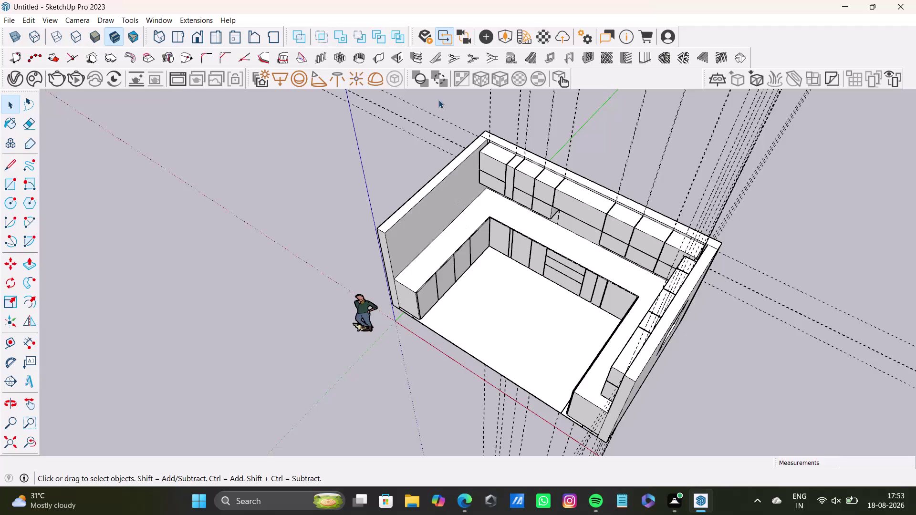
Add a guide 0.5 inch inside the wall panel's right edge.
scroll(up, 3)
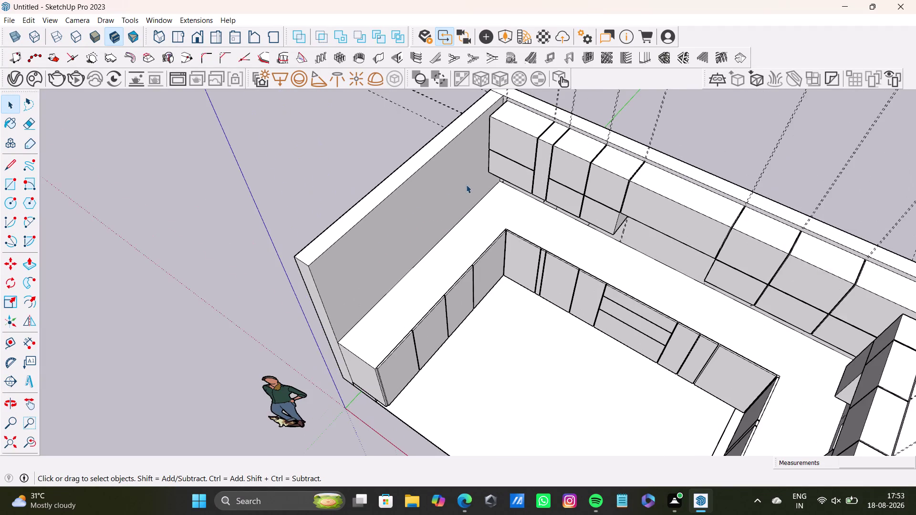
middle_drag(471, 187, 402, 121)
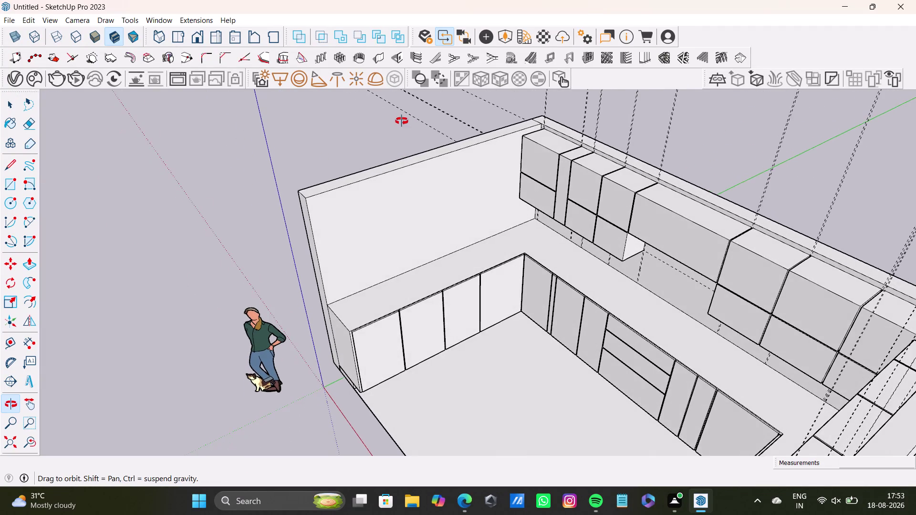
middle_drag(401, 121, 312, 118)
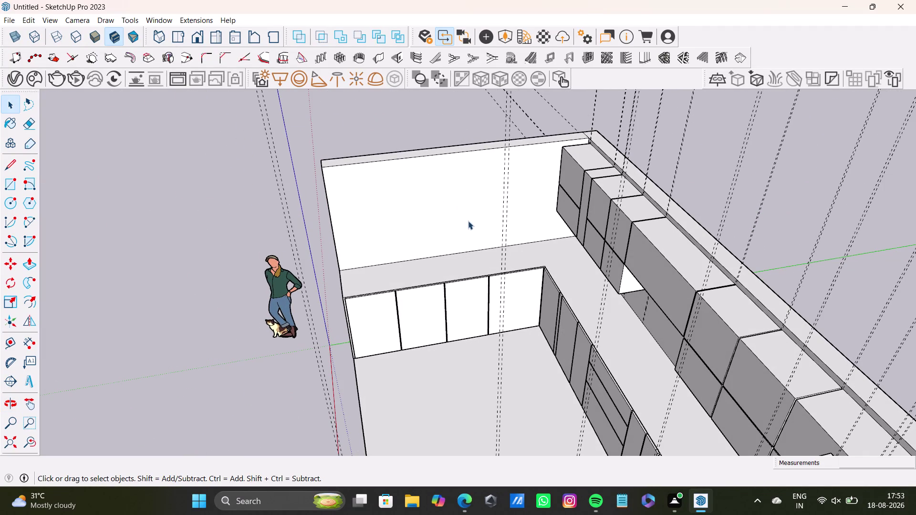
scroll(down, 3)
scroll(up, 3)
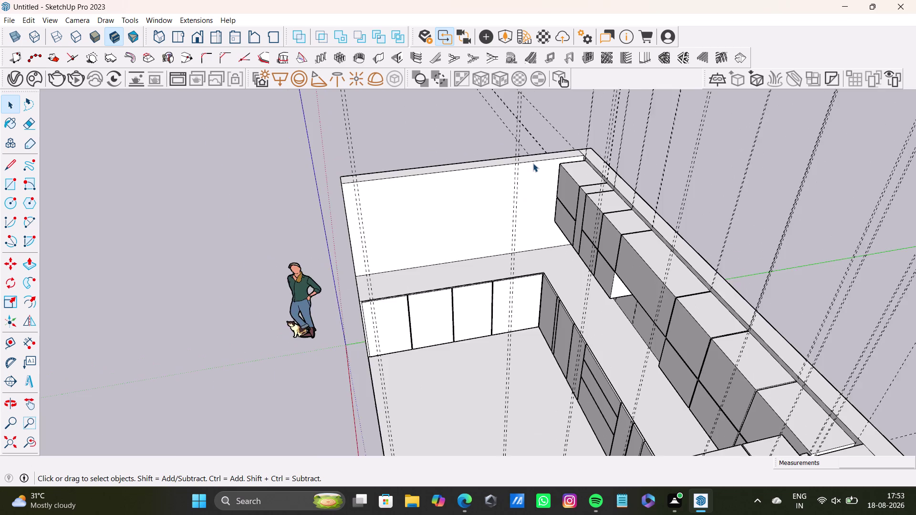
scroll(up, 3)
middle_drag(555, 175, 476, 174)
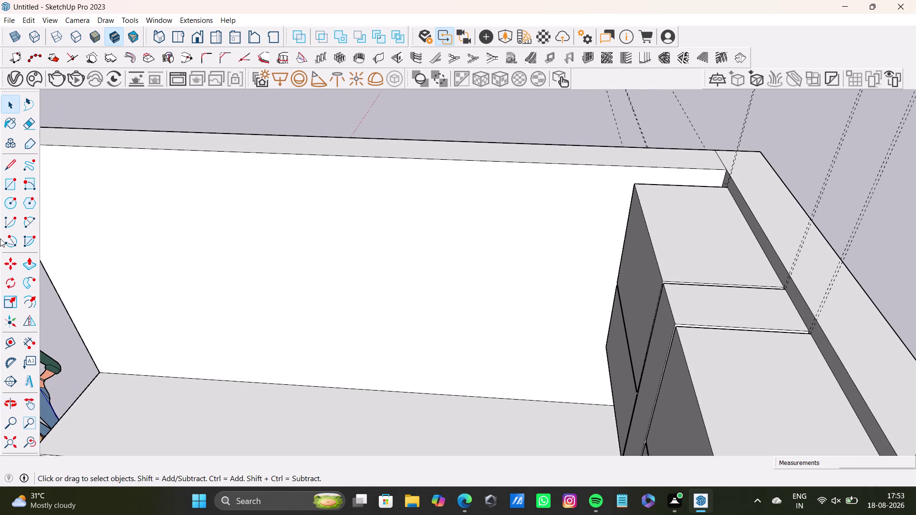
drag(12, 341, 19, 338)
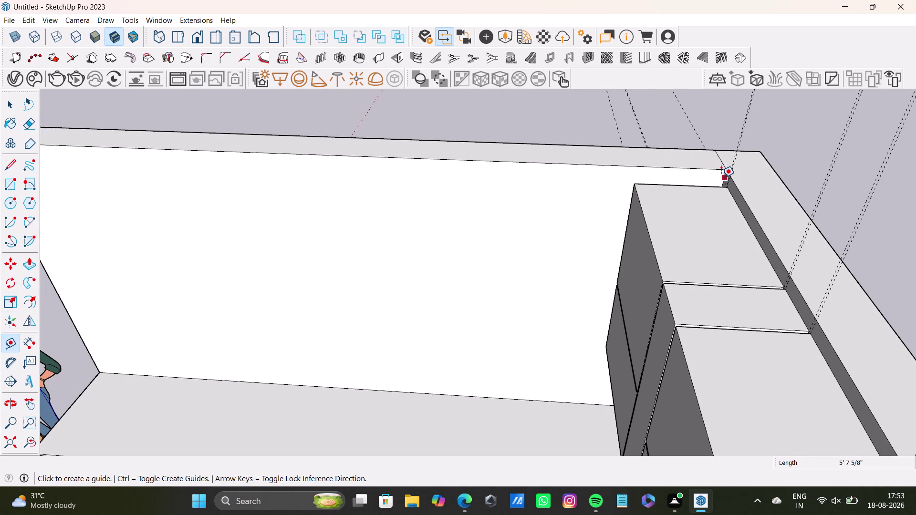
click(721, 178)
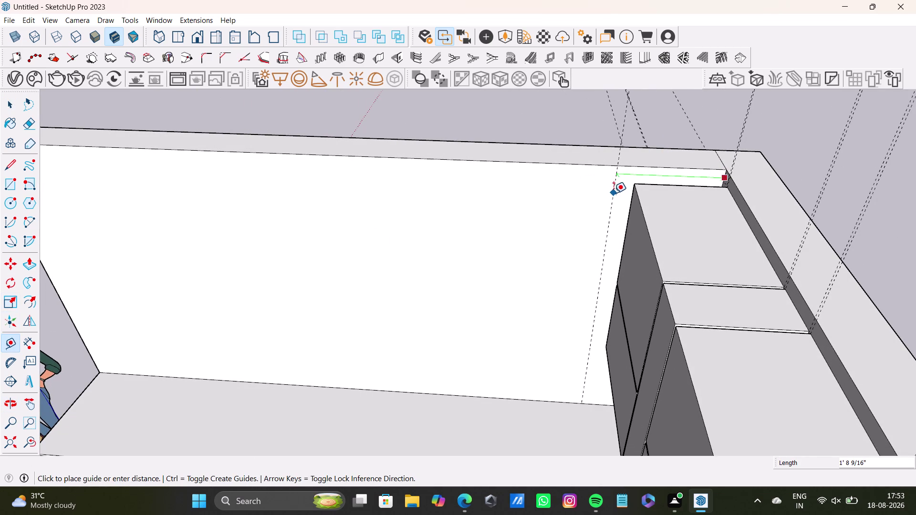
click(614, 194)
drag(613, 201, 608, 200)
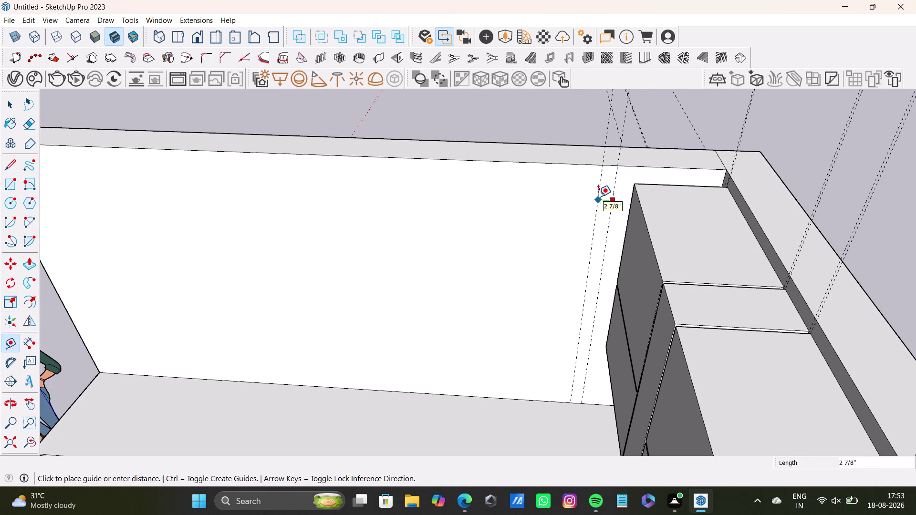
text(0.5)
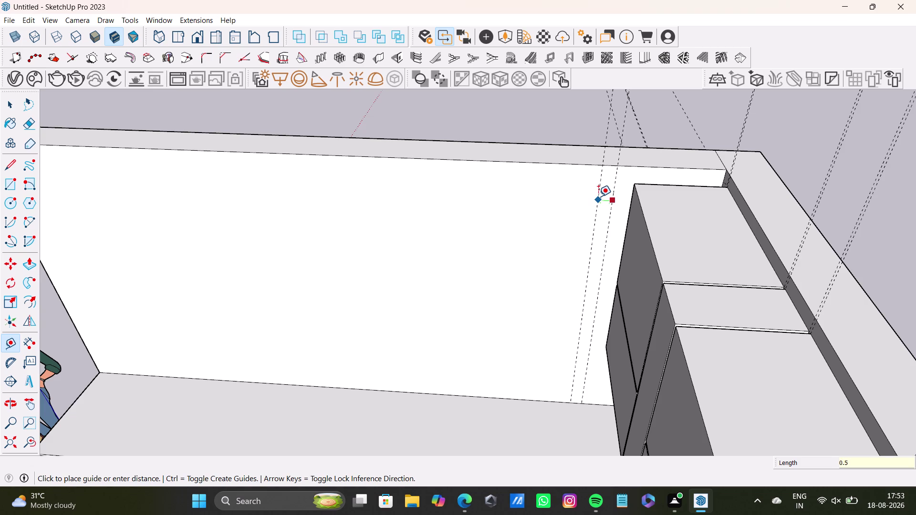
key(shift+quotedbl)
key(Return)
Add a guide 0.5 inch inside the wall panel's left edge.
scroll(up, 3)
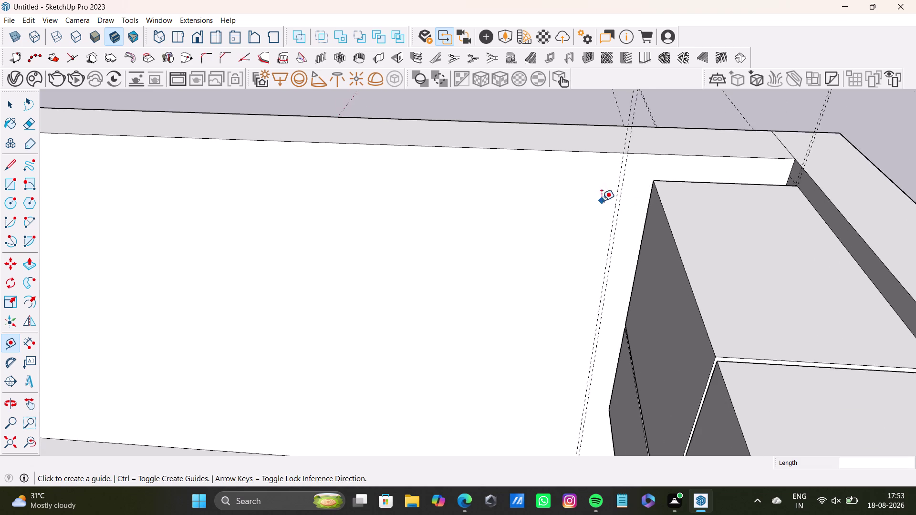
scroll(up, 3)
click(620, 192)
scroll(down, 3)
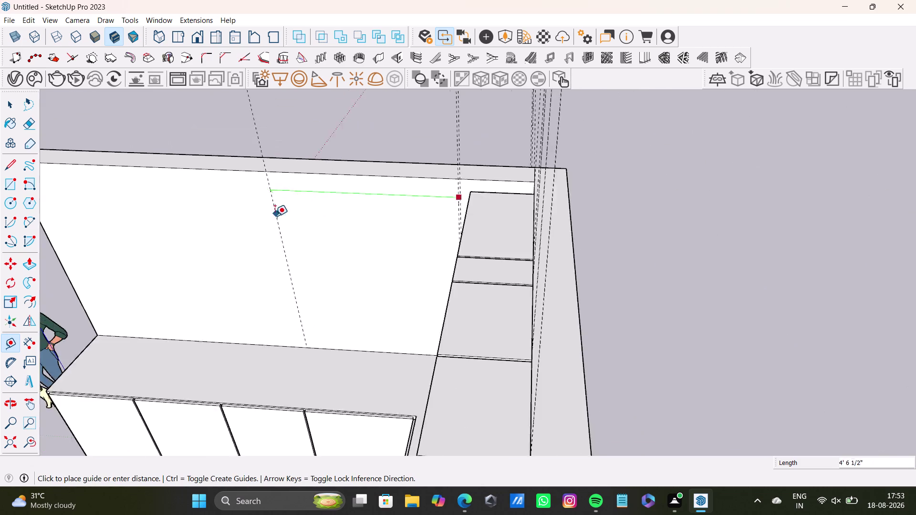
scroll(down, 3)
middle_drag(217, 220, 482, 218)
scroll(up, 3)
scroll(up, 3)
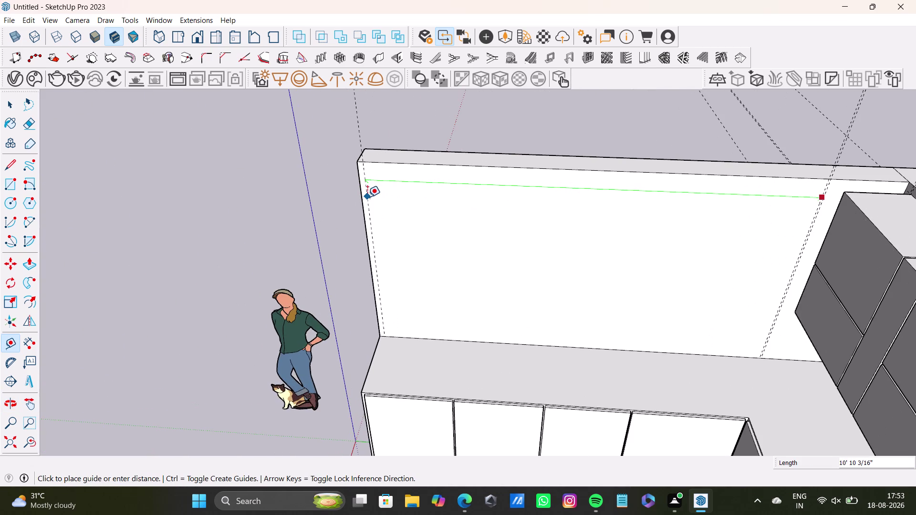
click(368, 198)
drag(367, 201, 375, 201)
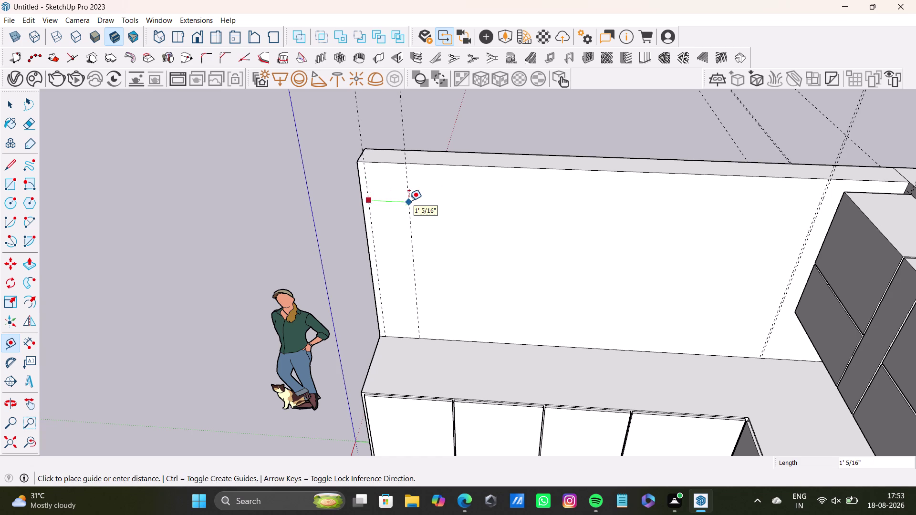
text(0.5)
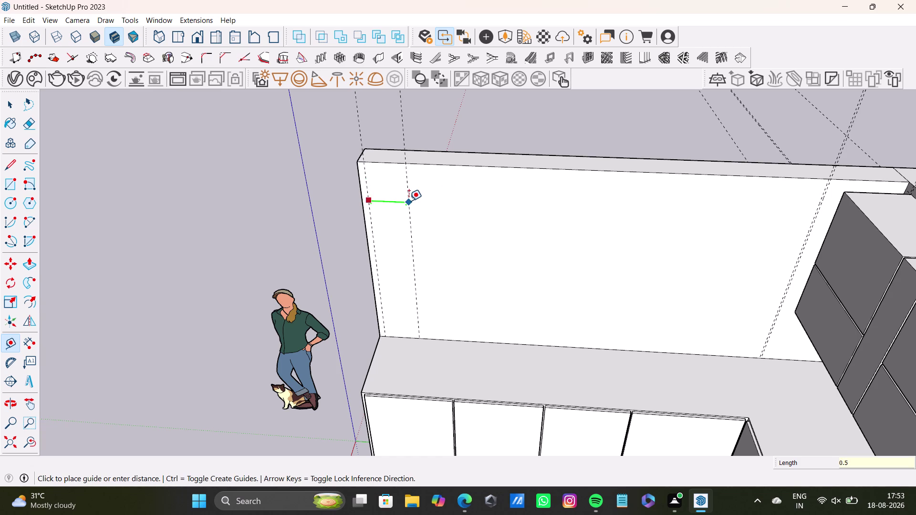
key(shift+quotedbl)
key(Return)
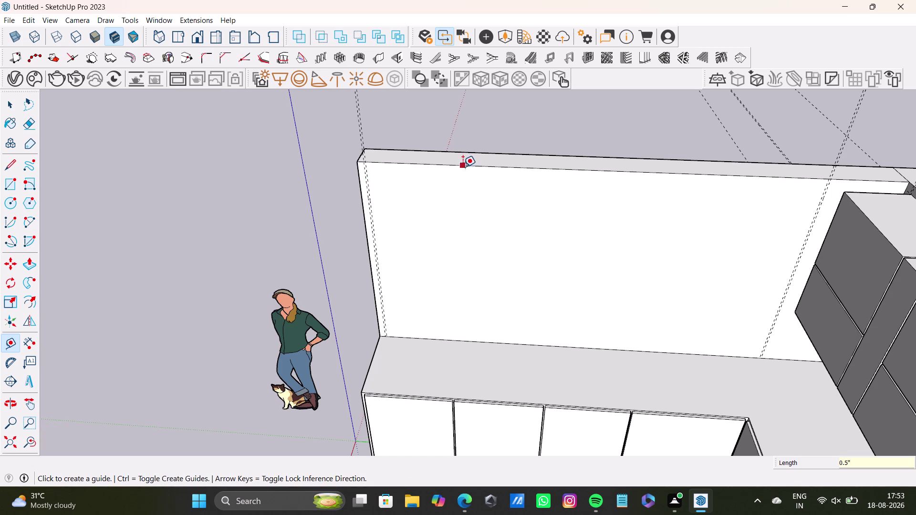
Place a horizontal guide just below the wall panel's top edge.
click(464, 166)
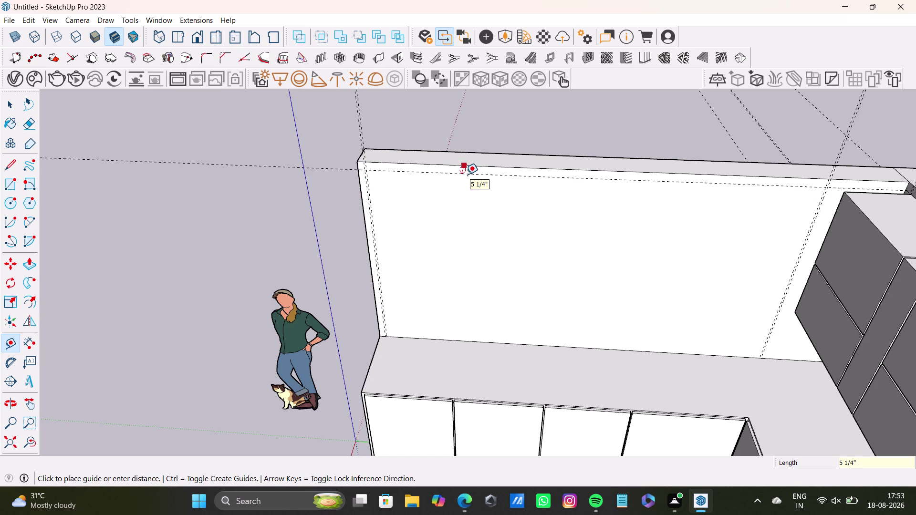
click(466, 174)
scroll(down, 3)
middle_drag(524, 231, 449, 200)
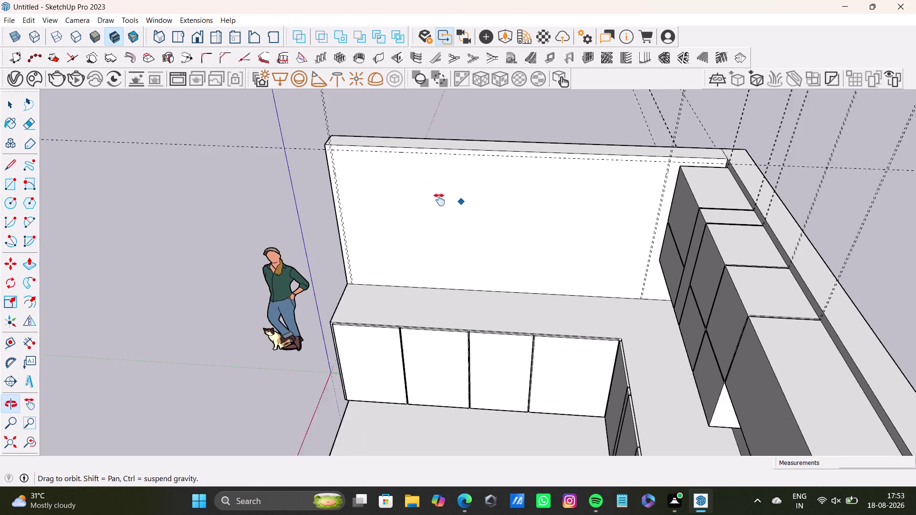
Orbit around the kitchen to inspect the counters and the left countertop corner.
middle_drag(450, 201, 436, 200)
middle_drag(475, 246, 638, 236)
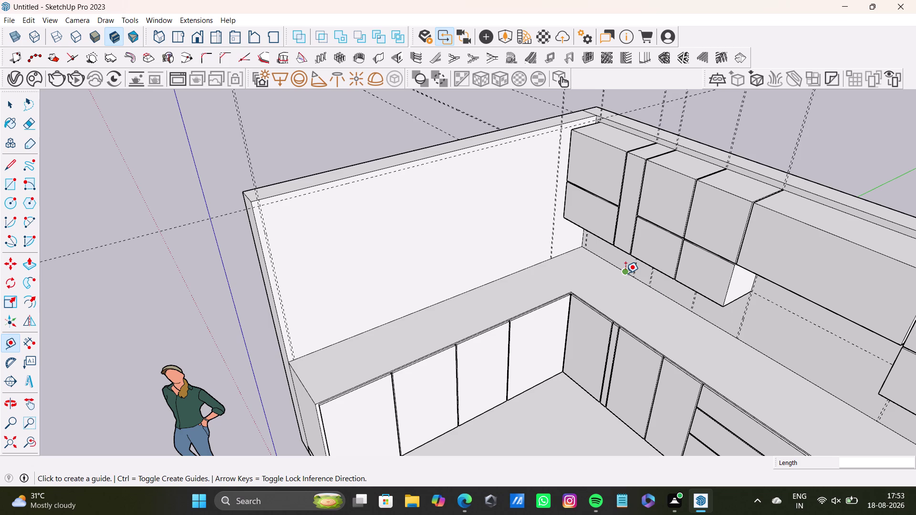
scroll(down, 3)
middle_drag(464, 272, 802, 267)
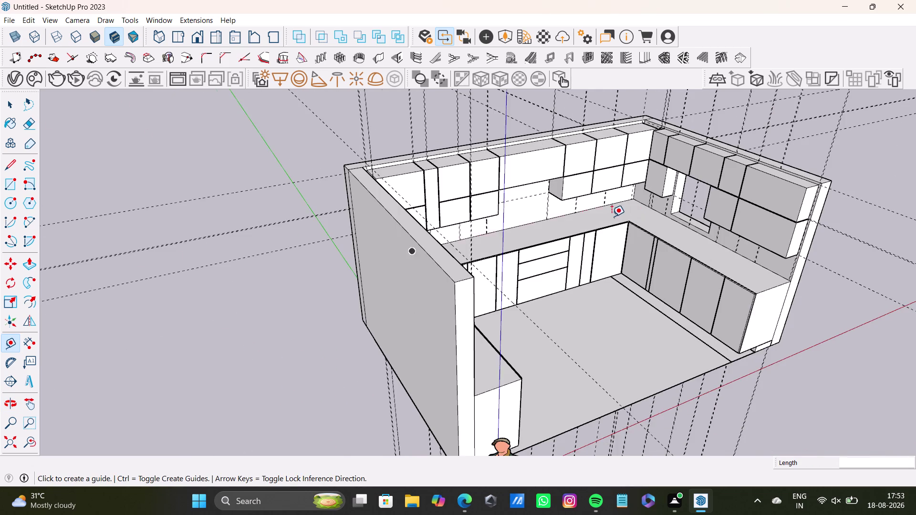
scroll(up, 3)
middle_drag(655, 204, 556, 97)
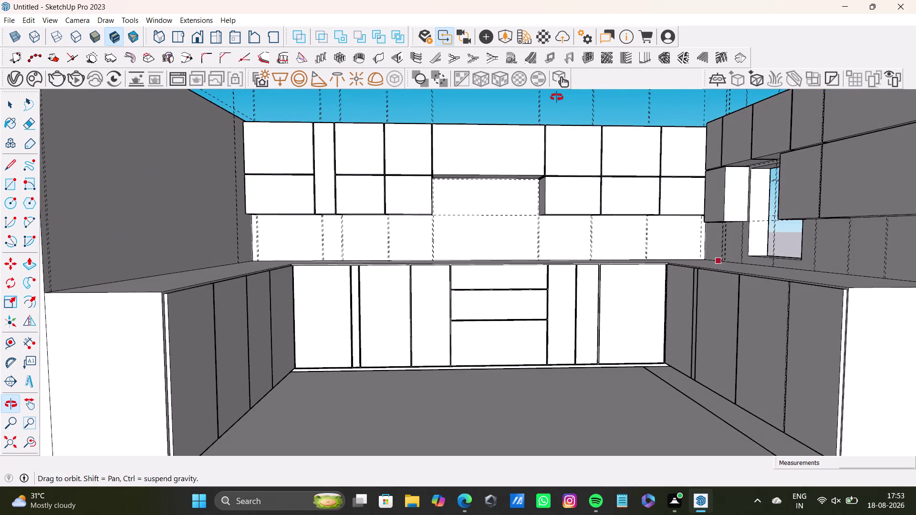
middle_drag(557, 97, 603, 163)
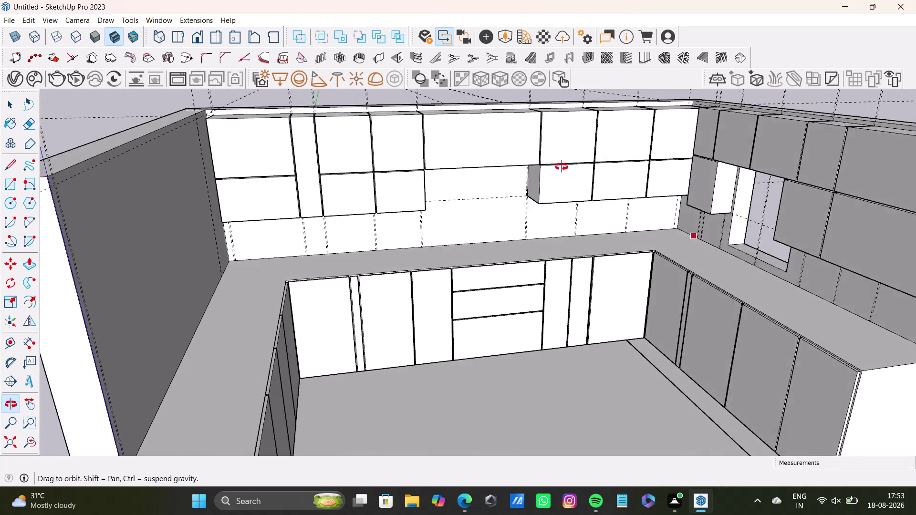
middle_drag(602, 164, 394, 196)
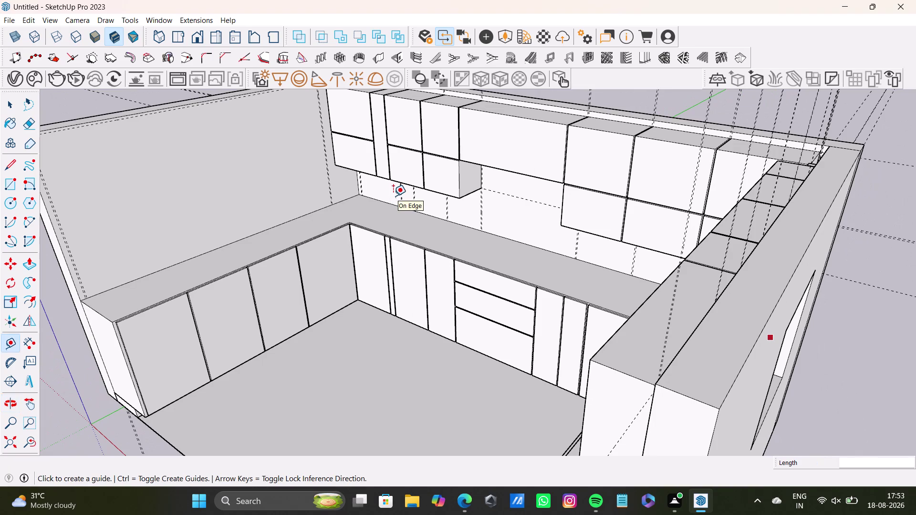
scroll(up, 3)
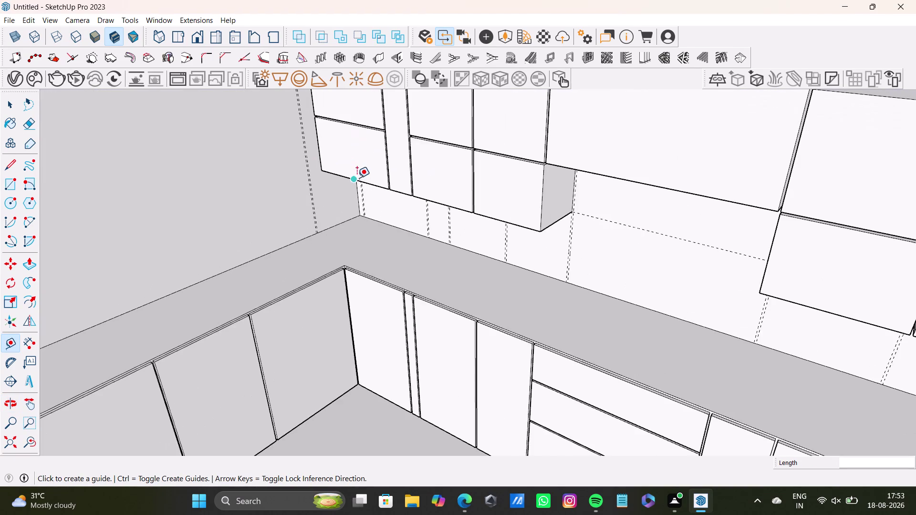
middle_drag(319, 171, 317, 69)
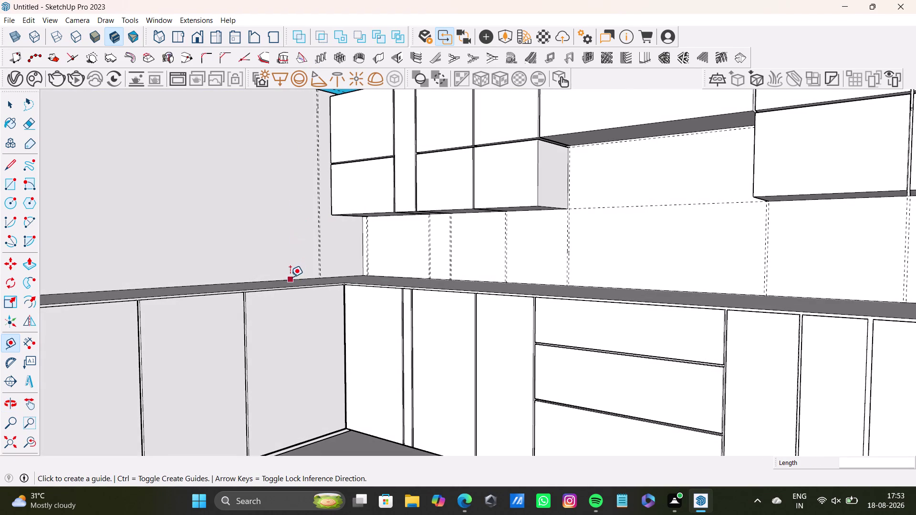
Drag a guide up from the countertop edge onto the left wall.
drag(289, 279, 288, 269)
drag(276, 211, 270, 217)
scroll(down, 3)
middle_drag(232, 218, 454, 278)
middle_drag(446, 295, 343, 339)
scroll(down, 3)
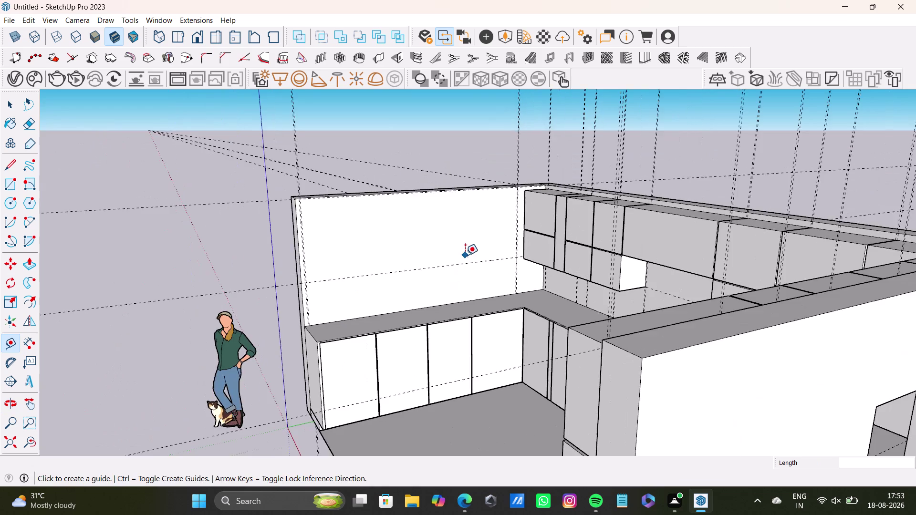
Place vertical guides across the wall panel, undoing the last one.
middle_drag(478, 258, 391, 304)
scroll(up, 3)
middle_drag(455, 219, 389, 266)
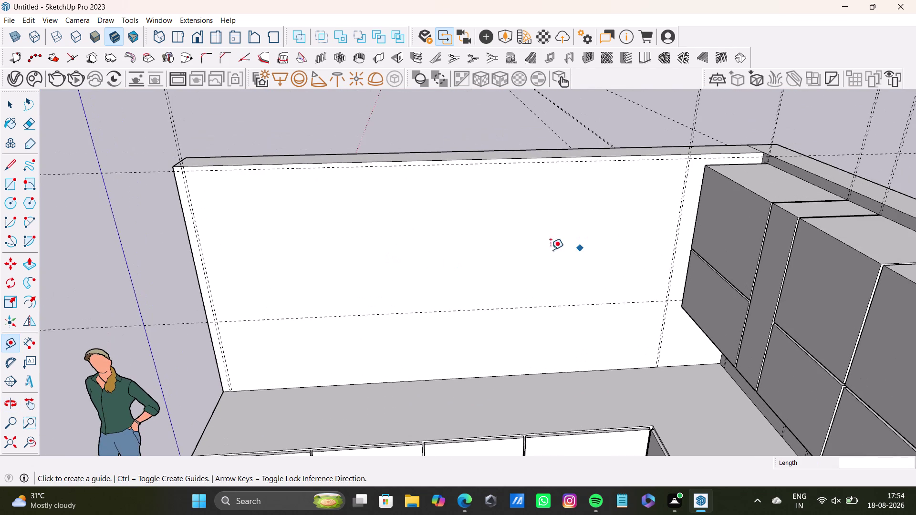
scroll(up, 3)
drag(675, 217, 666, 218)
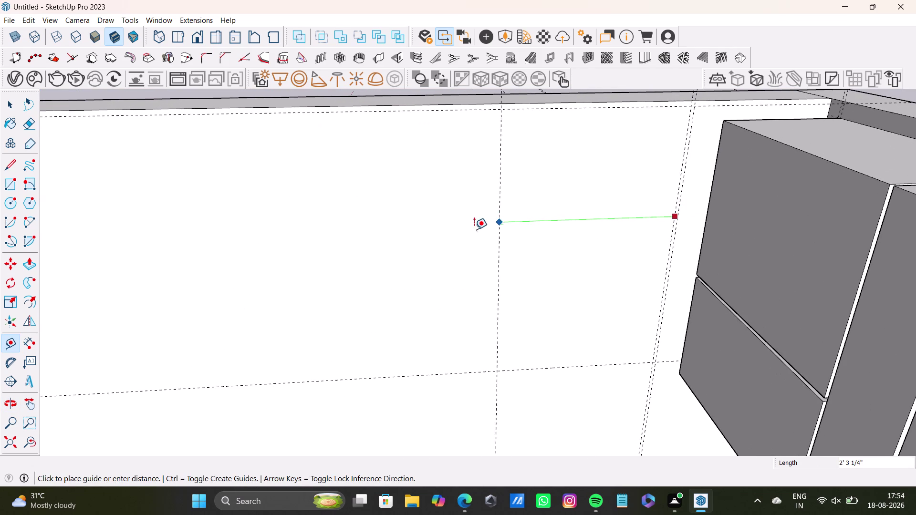
scroll(down, 3)
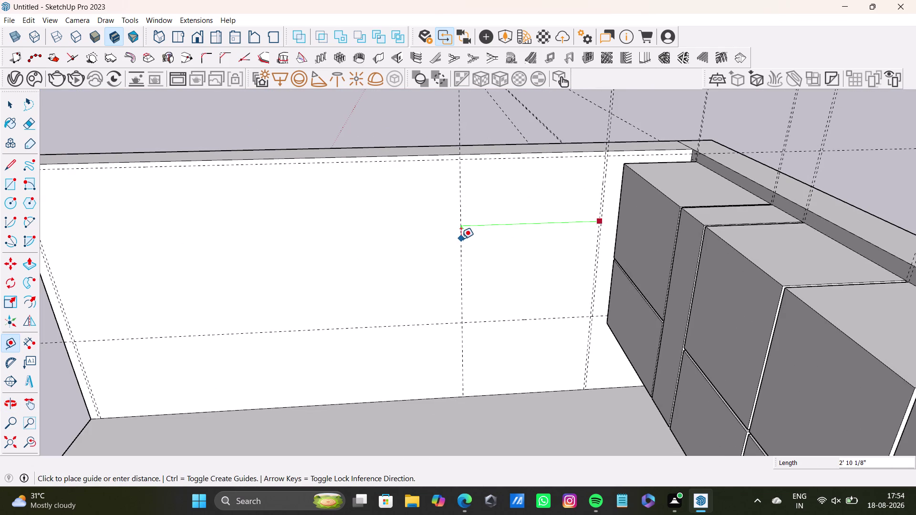
click(461, 239)
click(461, 245)
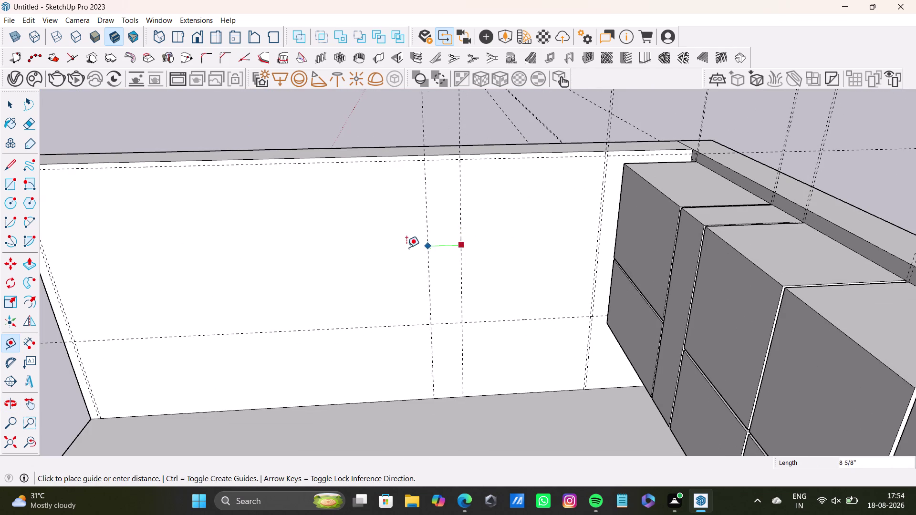
click(385, 248)
scroll(down, 3)
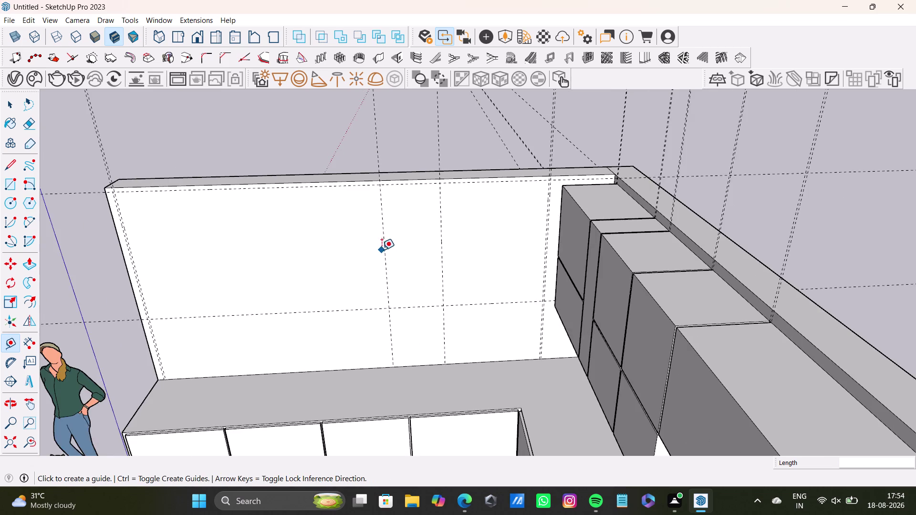
middle_drag(383, 249, 440, 218)
key(ctrl+z)
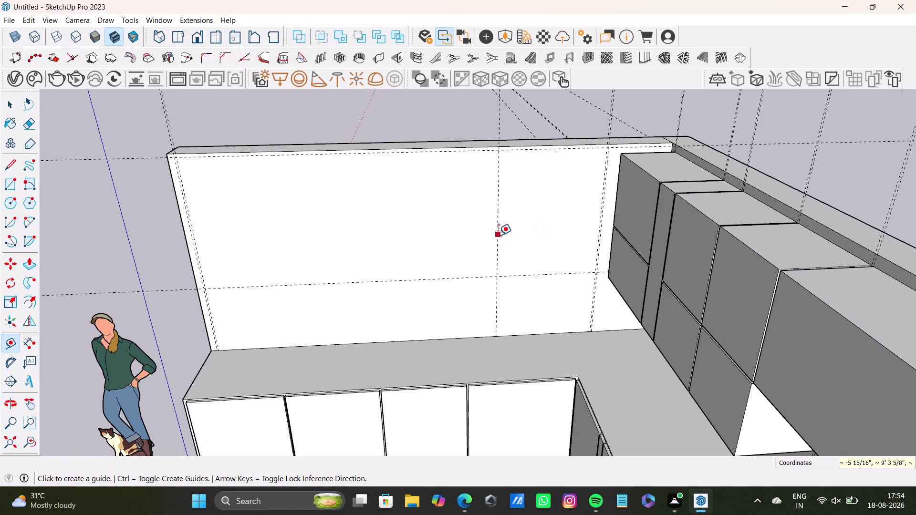
Offset a reveal guide 0.5 inch from the first vertical guide.
click(495, 236)
text(0.)
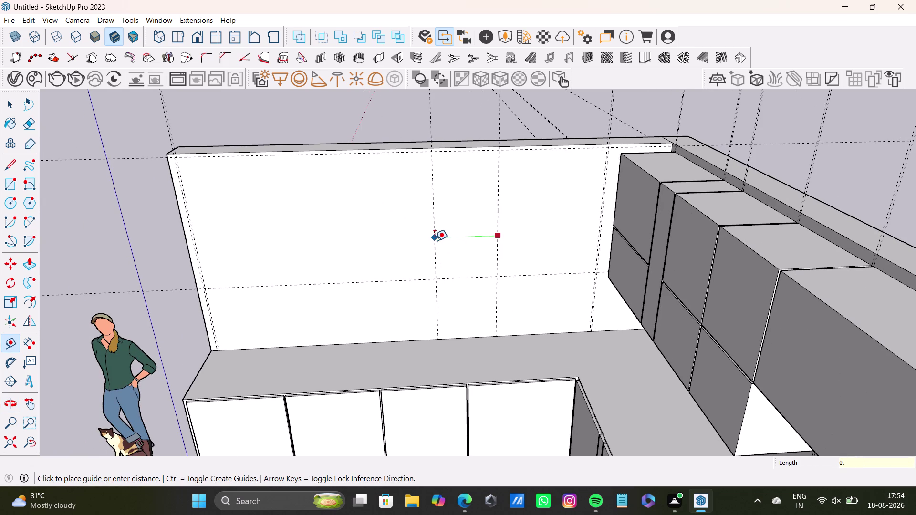
text(5)
key(shift+quotedbl)
key(Return)
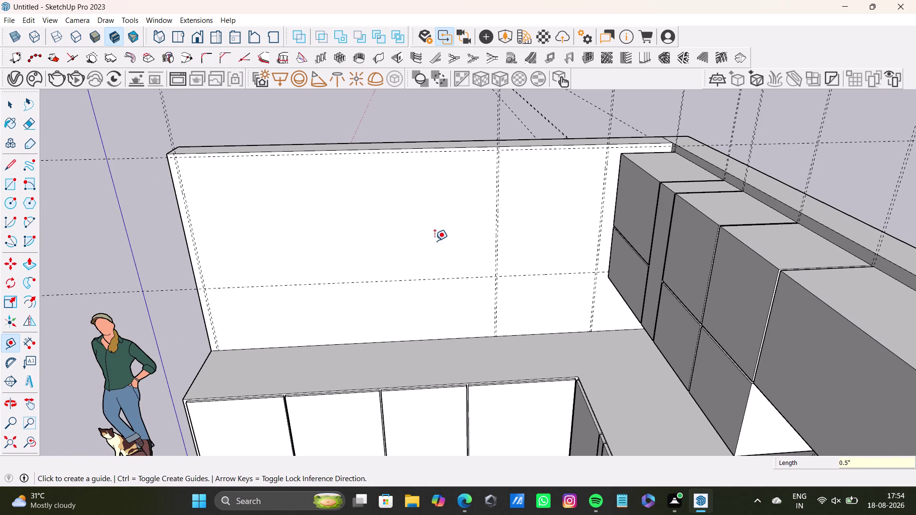
scroll(up, 3)
scroll(up, 3)
click(520, 213)
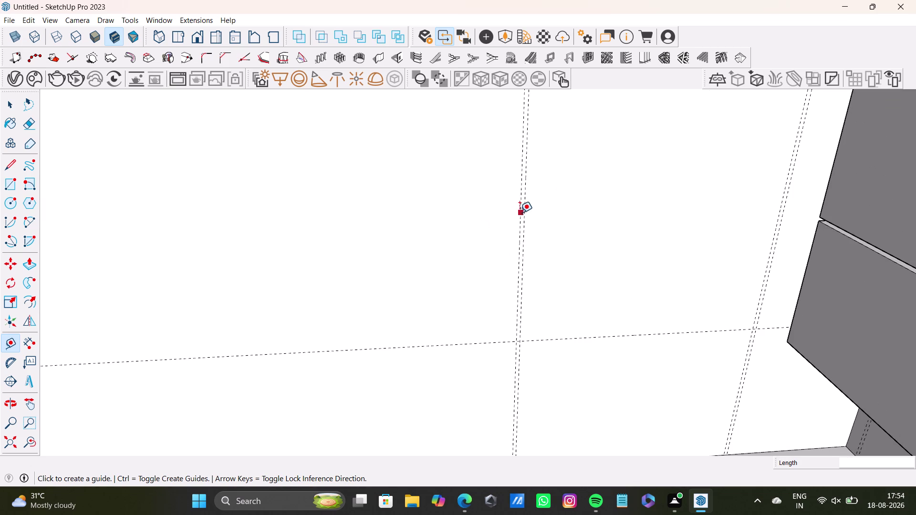
scroll(down, 3)
middle_drag(250, 206, 402, 227)
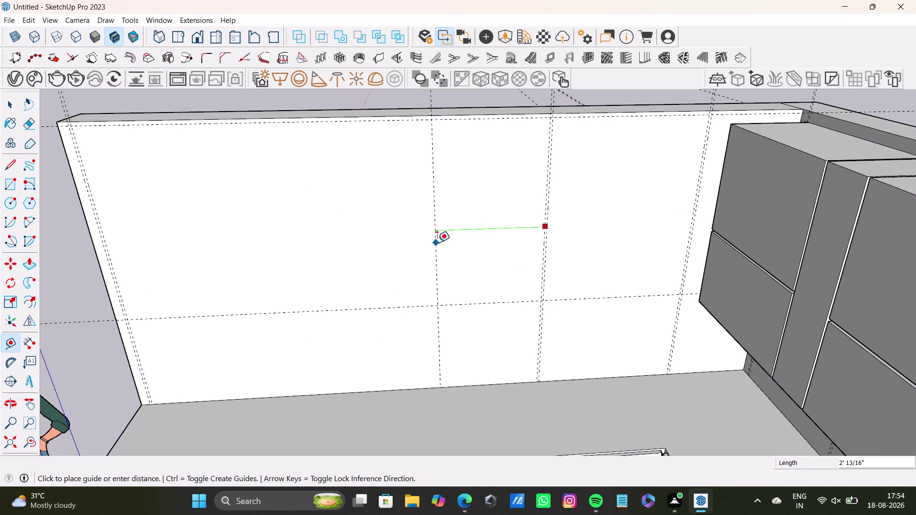
Add a second 0.5-inch offset guide beside another vertical guide.
click(436, 240)
drag(434, 245, 428, 245)
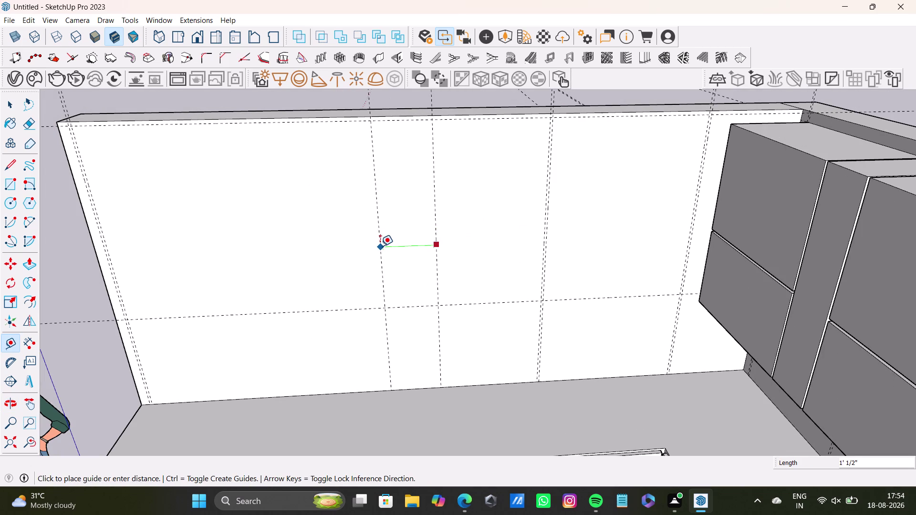
text(0.5)
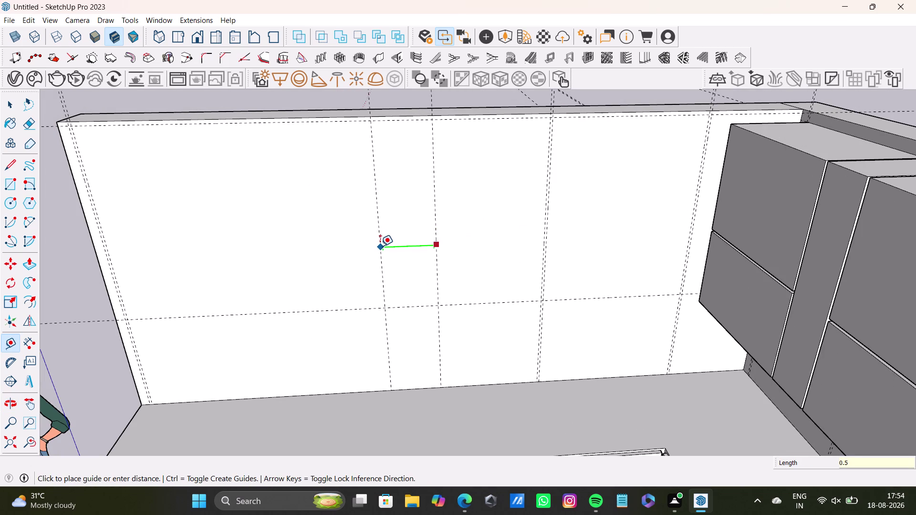
key(shift+quotedbl)
key(Return)
scroll(down, 3)
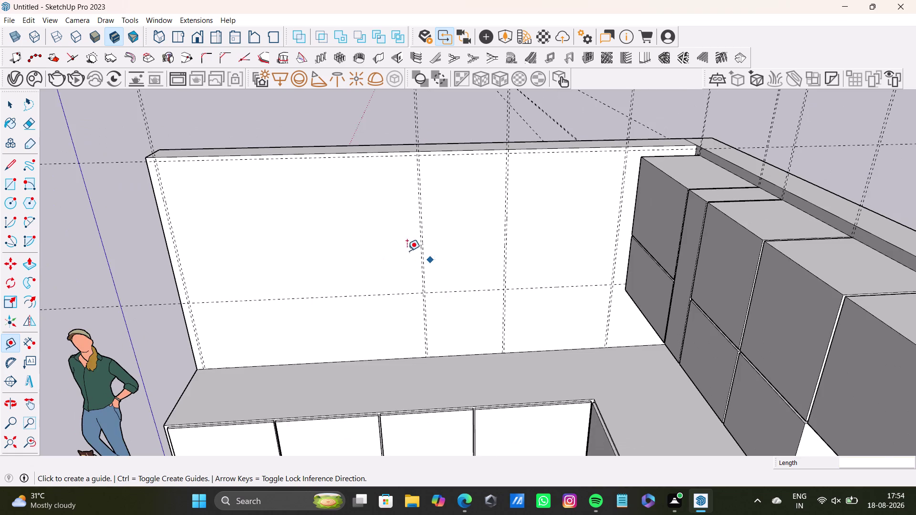
scroll(up, 3)
click(411, 249)
scroll(down, 3)
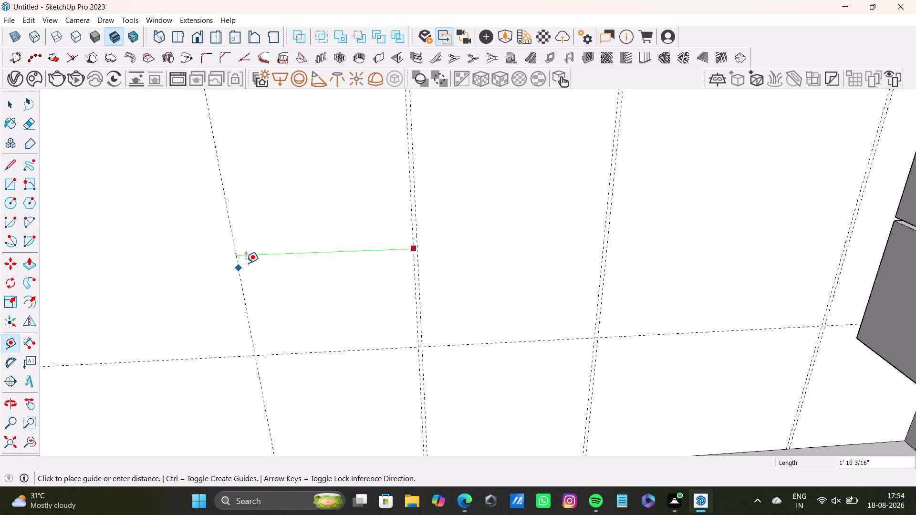
scroll(down, 3)
scroll(down, 3)
Add a third 0.5-inch offset guide beside the next vertical guide.
middle_drag(243, 263, 422, 262)
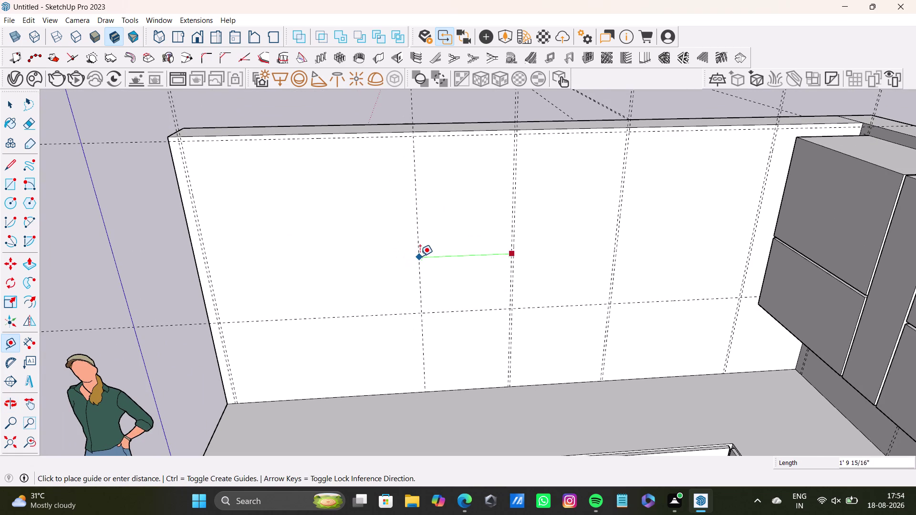
click(412, 259)
click(413, 265)
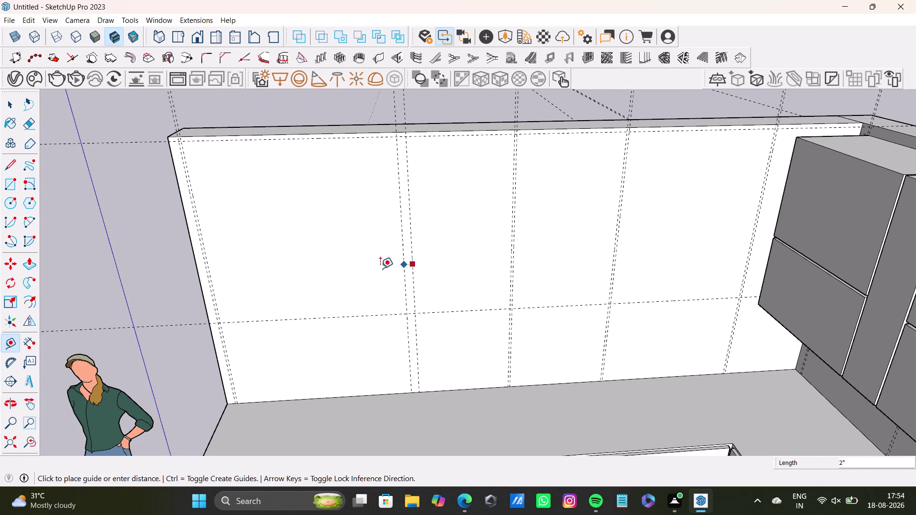
text(0.5)
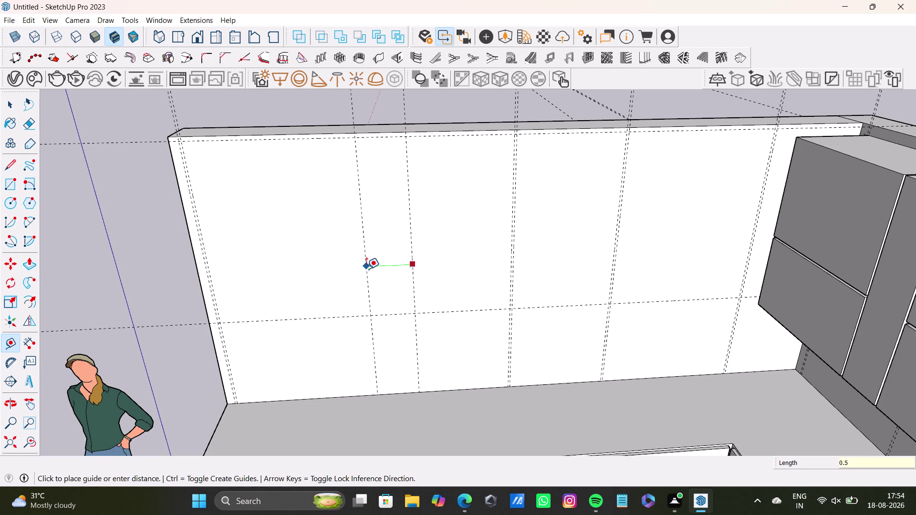
key(shift+quotedbl)
key(Return)
scroll(up, 3)
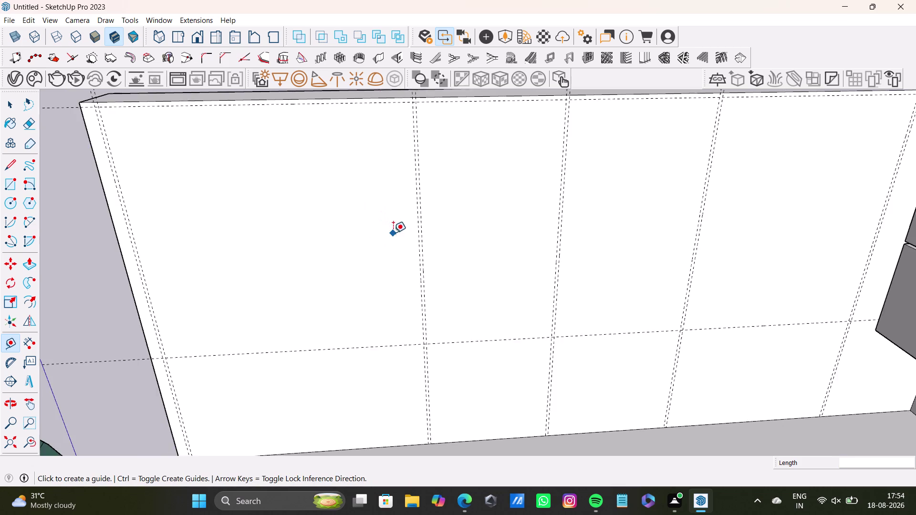
scroll(up, 3)
click(426, 227)
scroll(down, 3)
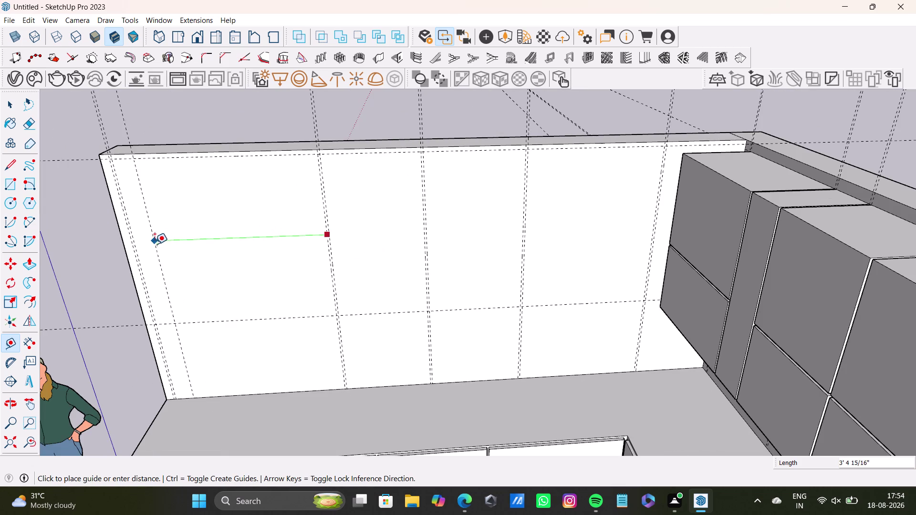
scroll(up, 3)
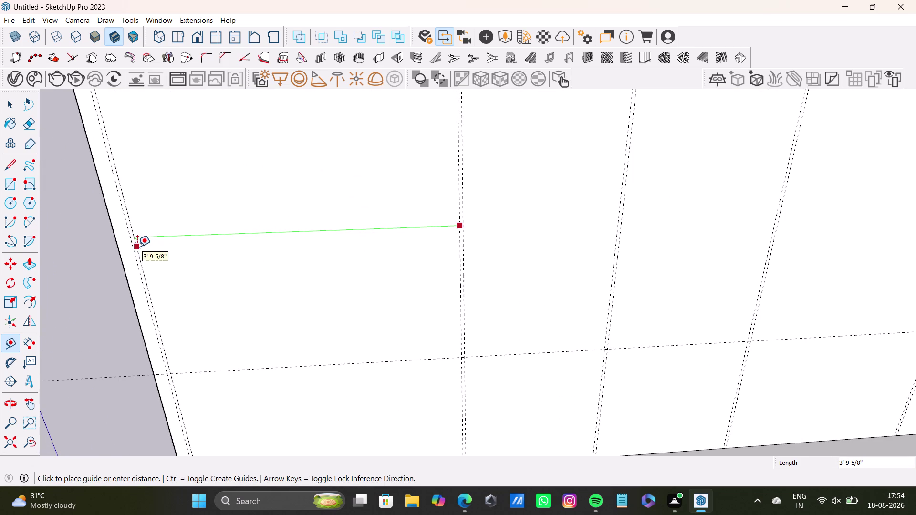
Add one more 0.5-inch offset guide beside a vertical guide, then exit the tool.
click(137, 247)
scroll(down, 3)
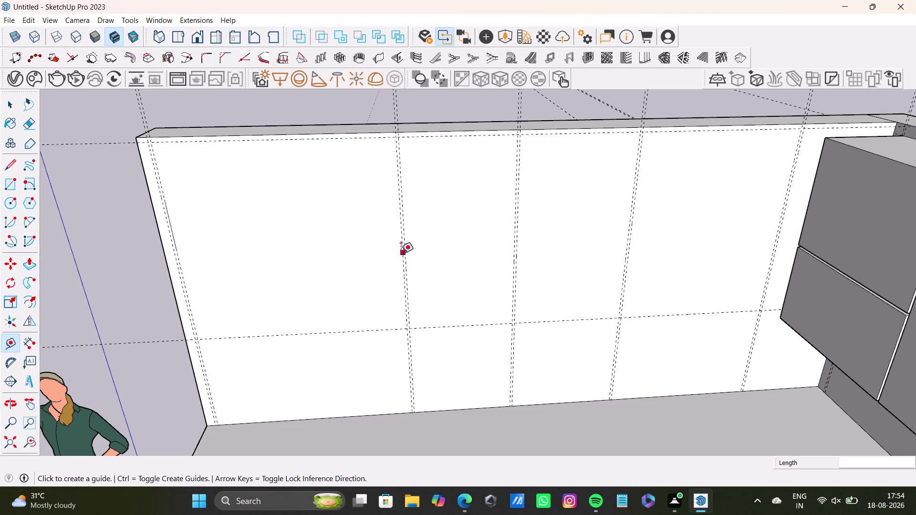
click(401, 254)
click(287, 252)
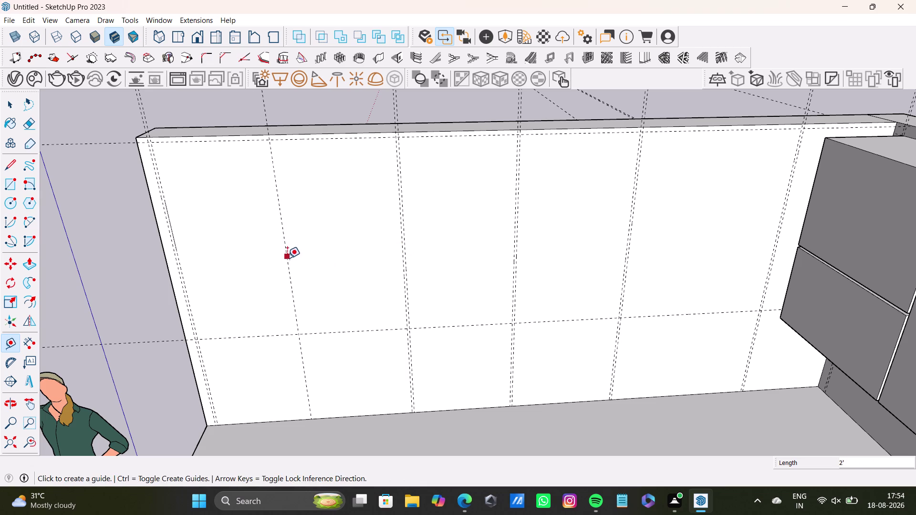
drag(287, 259, 292, 259)
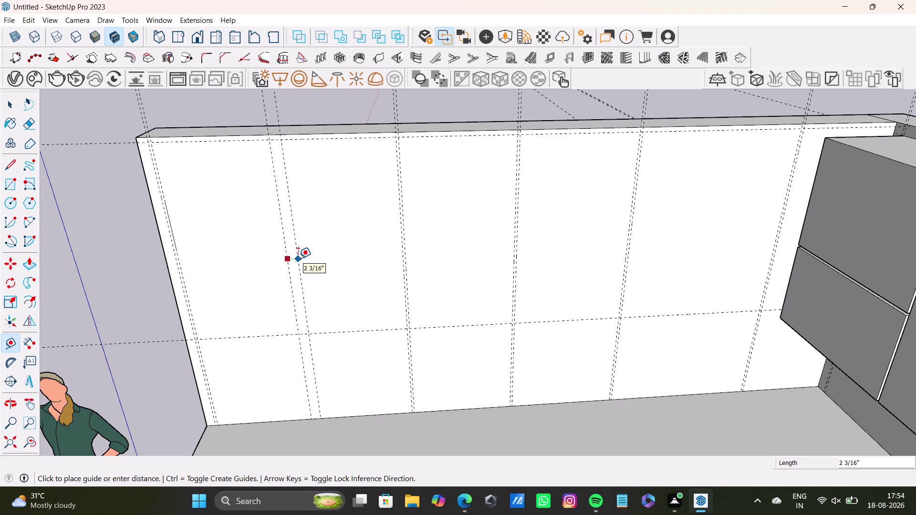
text(0.5)
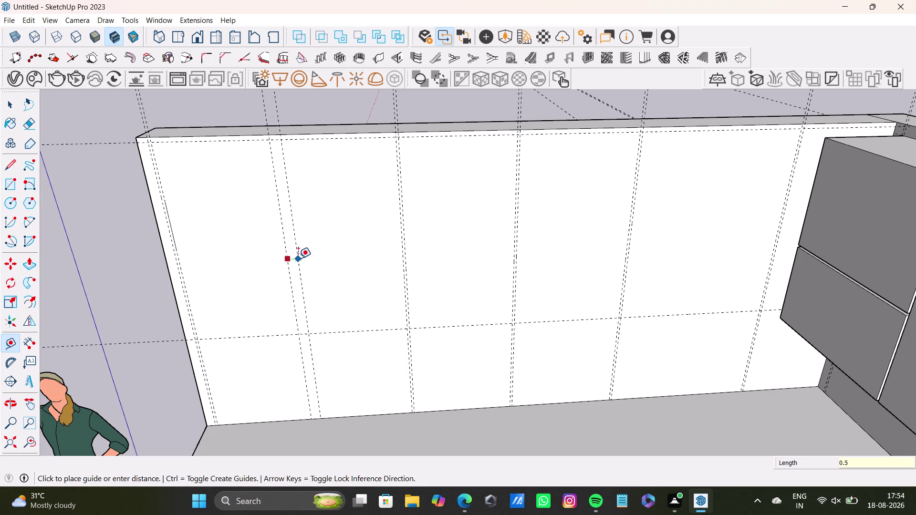
key(shift+quotedbl)
key(Return)
key(space)
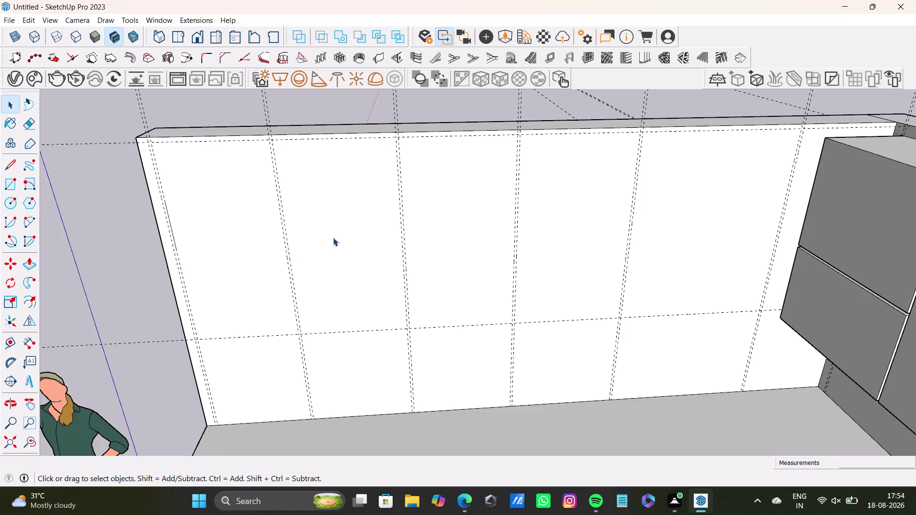
Place a horizontal guide higher on the wall from the lower horizontal guide.
scroll(down, 3)
middle_drag(336, 237, 357, 192)
scroll(up, 3)
middle_drag(346, 220, 335, 145)
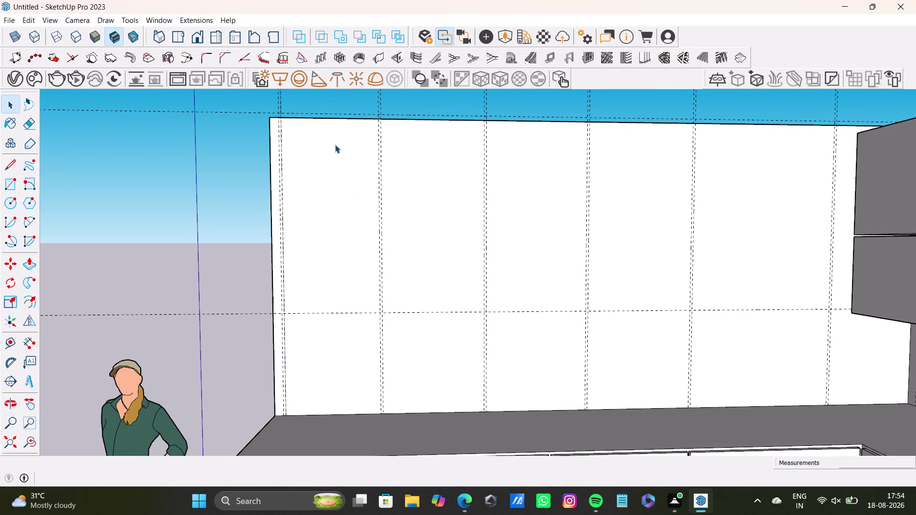
middle_drag(342, 197, 293, 240)
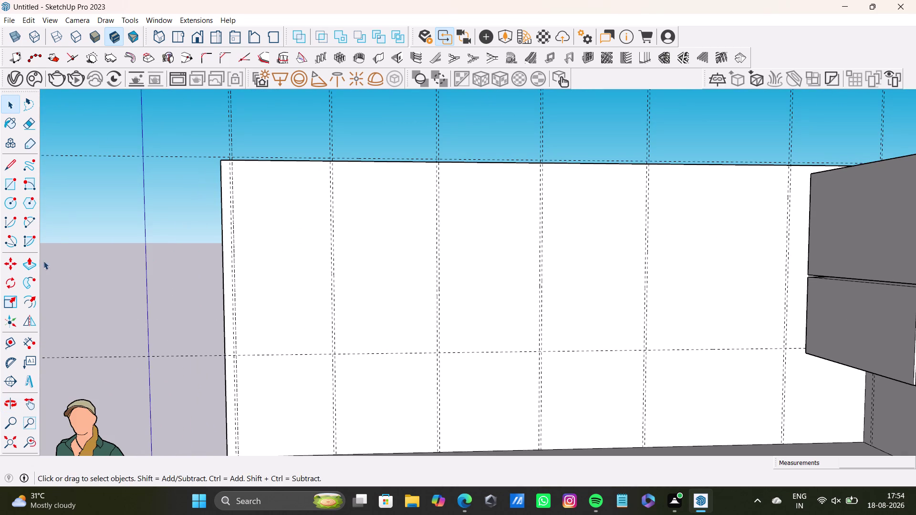
drag(8, 344, 13, 343)
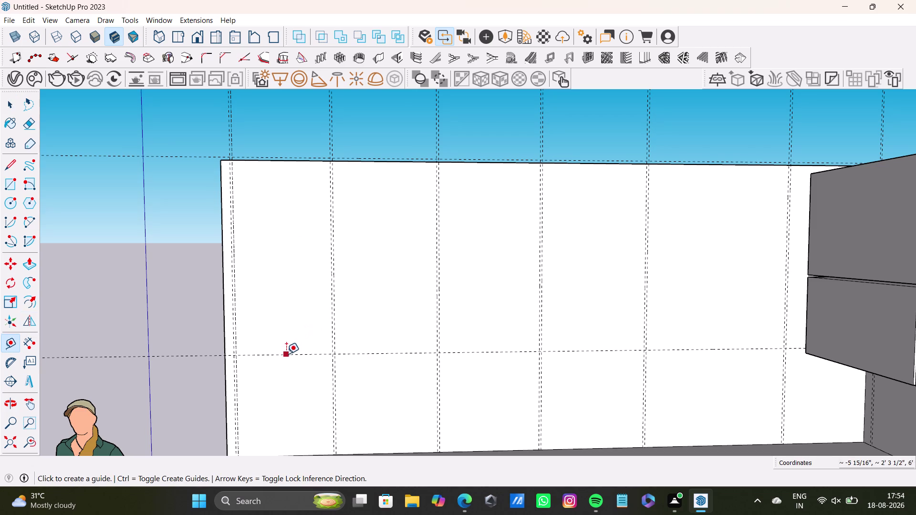
click(287, 355)
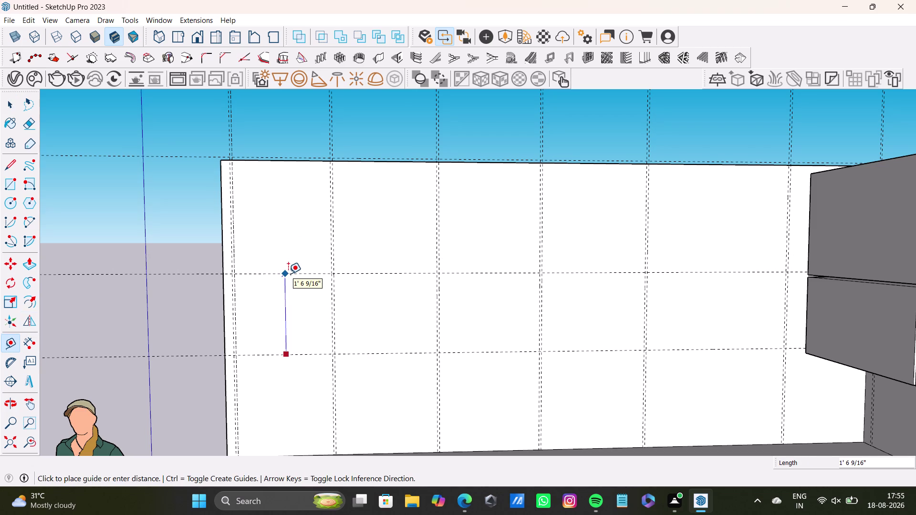
click(288, 275)
Place a guide just below the wall's top edge and orbit to view the panel.
click(297, 161)
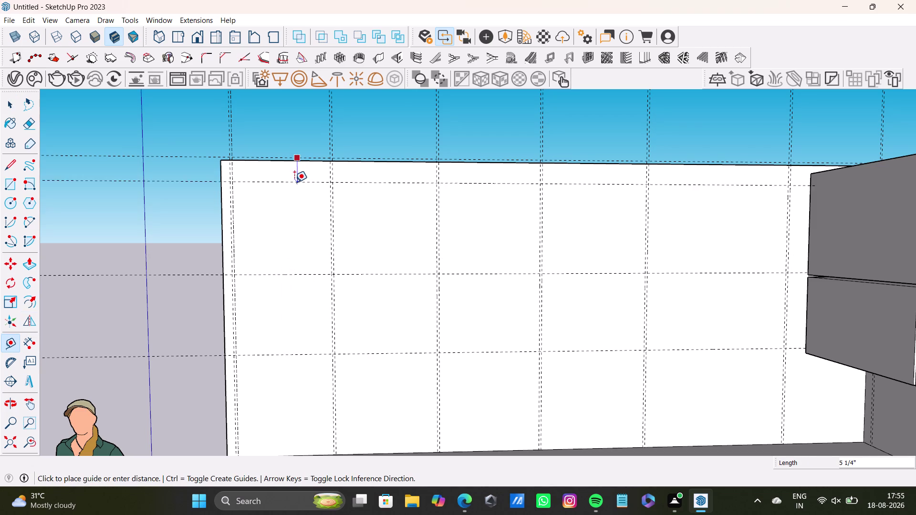
click(298, 168)
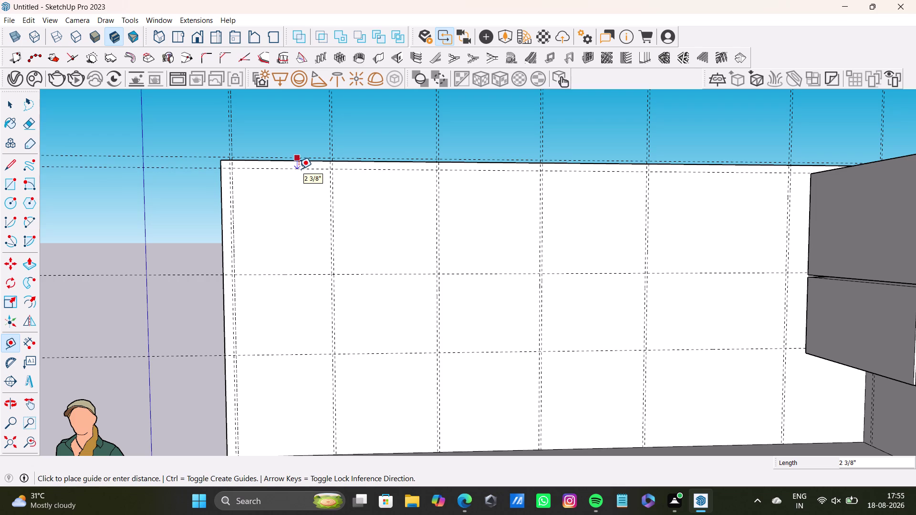
middle_drag(350, 197, 309, 335)
scroll(up, 3)
middle_drag(290, 204, 212, 311)
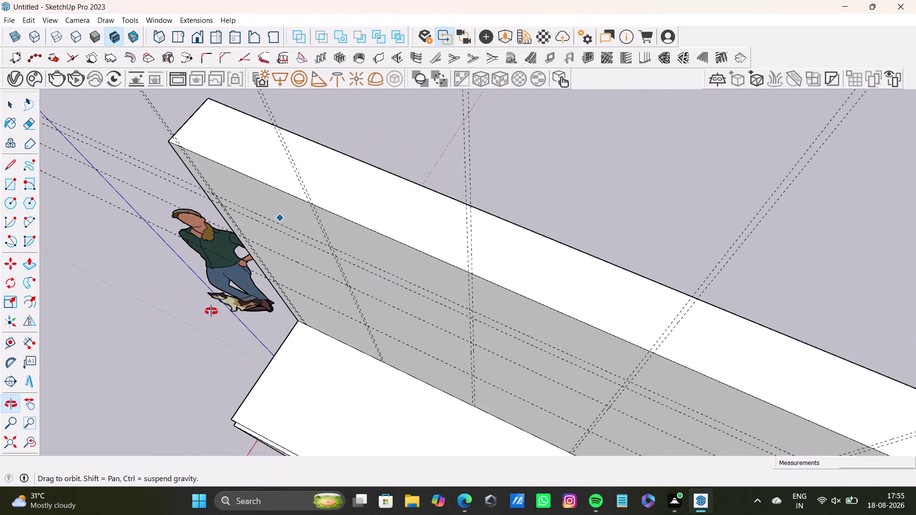
middle_drag(211, 312, 538, 193)
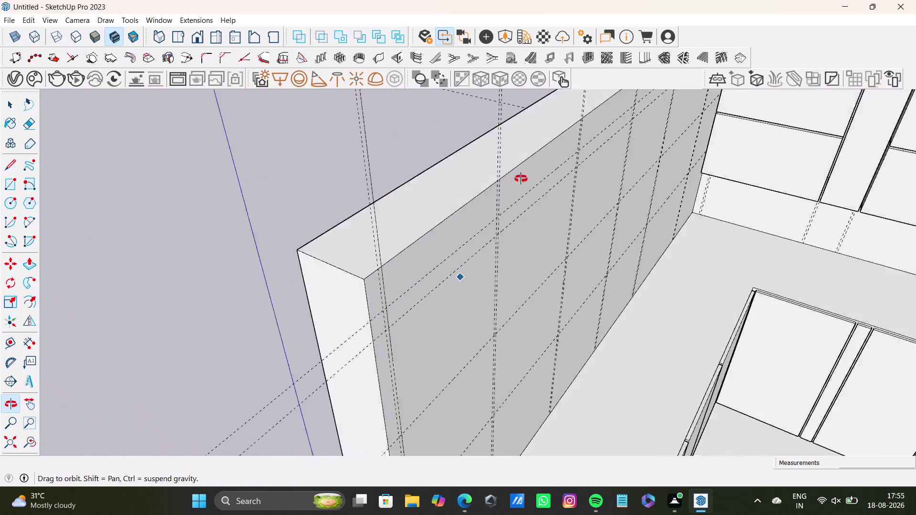
middle_drag(539, 194, 458, 156)
key(space)
Delete stray selections near the back wall, undoing the accidental deletion of the wall face.
click(474, 148)
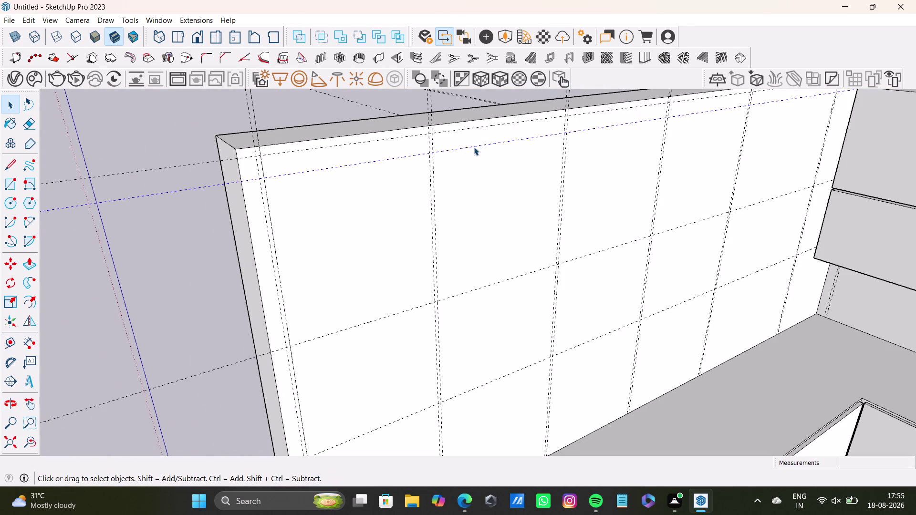
key(Delete)
click(478, 126)
key(Delete)
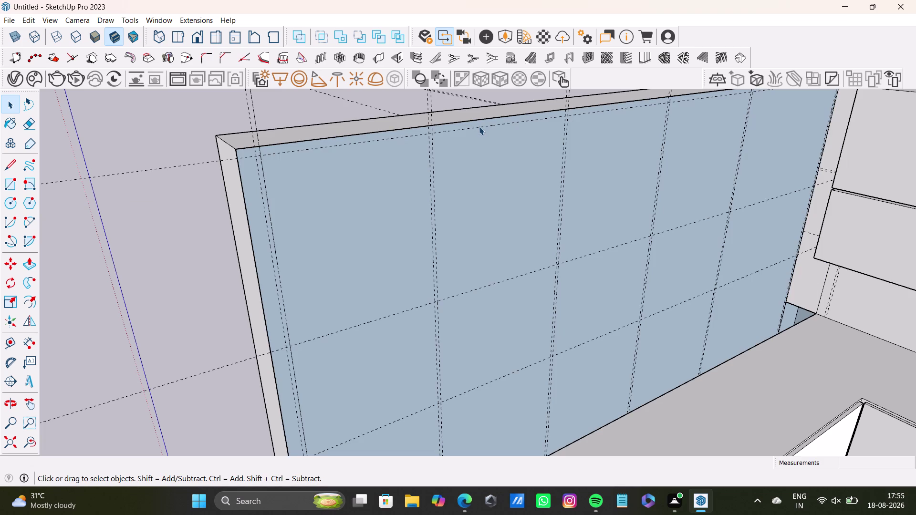
key(ctrl+z)
click(488, 125)
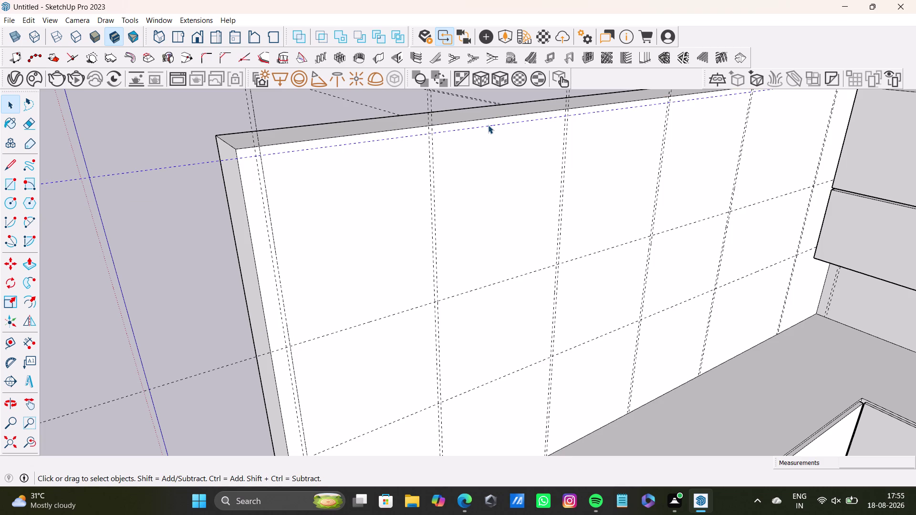
key(Delete)
Drag a horizontal guide from the wall's top edge to just below it.
scroll(down, 3)
middle_drag(495, 163, 409, 275)
middle_drag(472, 254, 473, 255)
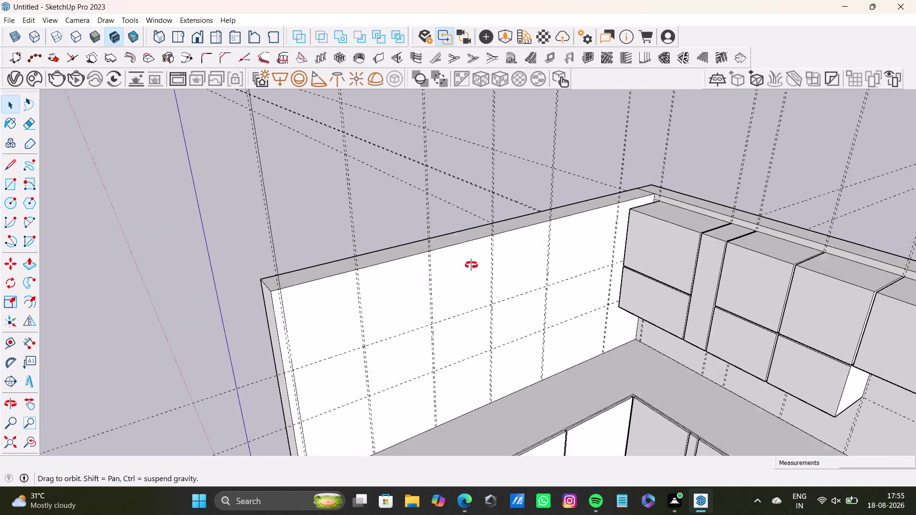
middle_drag(473, 255, 384, 258)
click(6, 336)
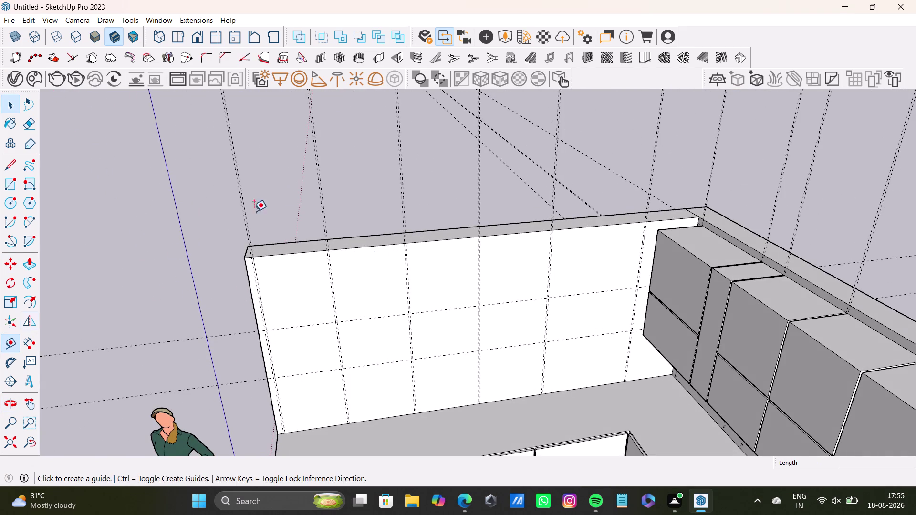
scroll(up, 3)
click(412, 265)
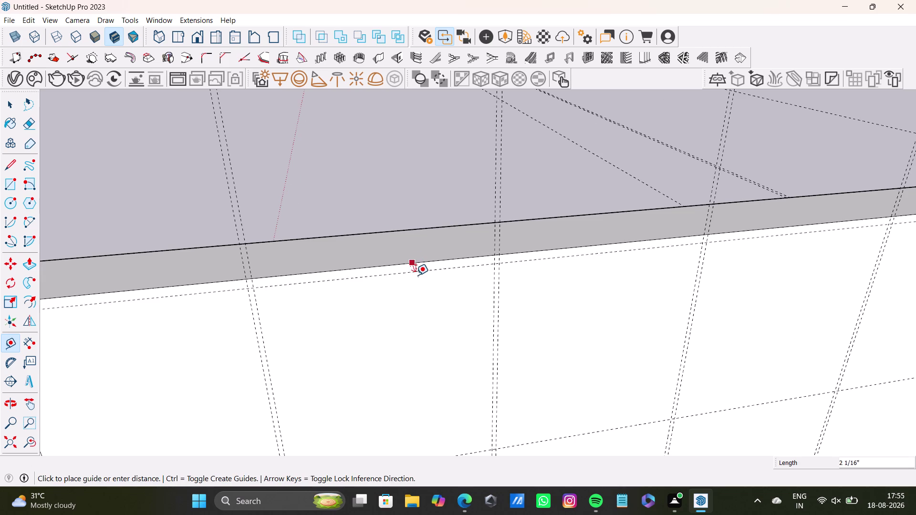
scroll(down, 3)
middle_drag(396, 295, 388, 227)
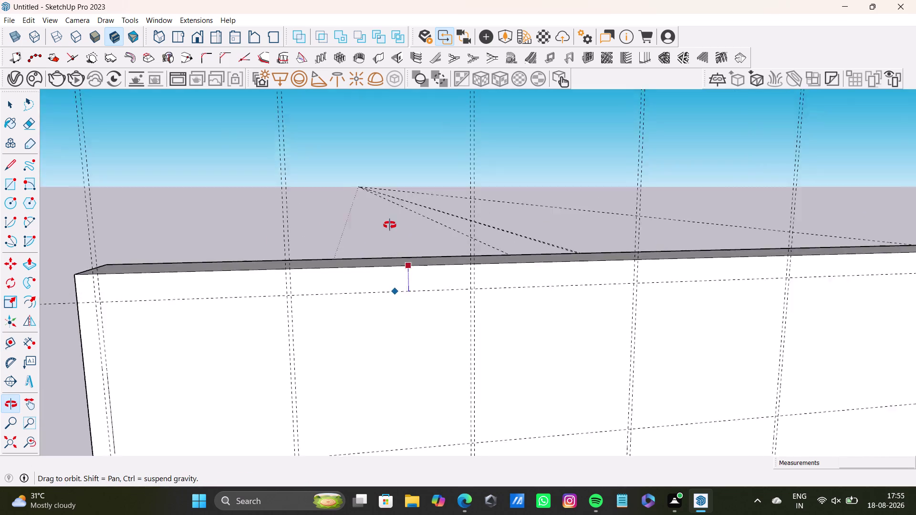
middle_drag(388, 227, 573, 232)
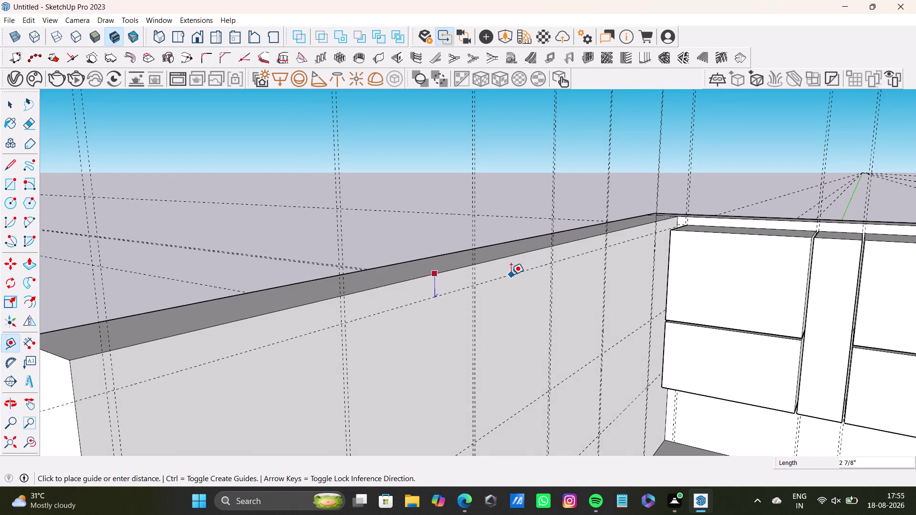
click(509, 270)
Add two closely spaced horizontal guides across the back wall, marking a thin strip.
scroll(down, 3)
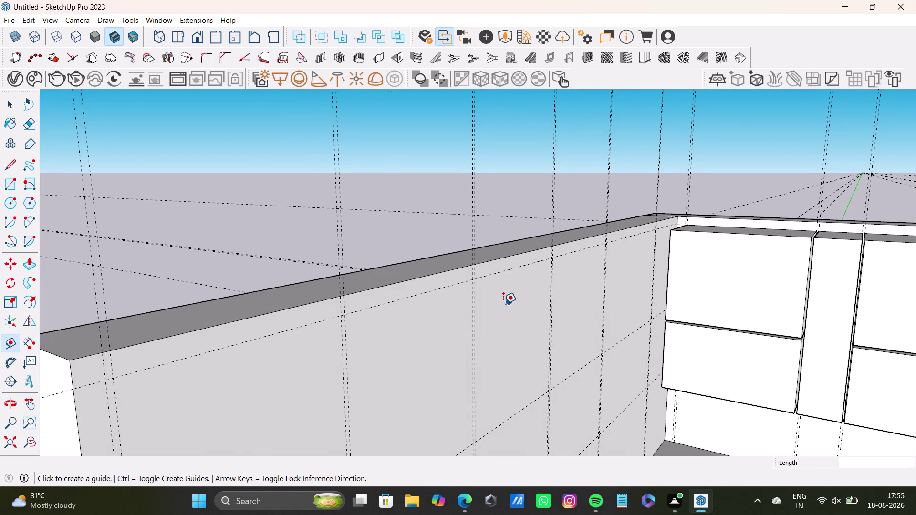
scroll(down, 3)
middle_drag(507, 301, 353, 258)
scroll(down, 3)
middle_drag(355, 260, 437, 220)
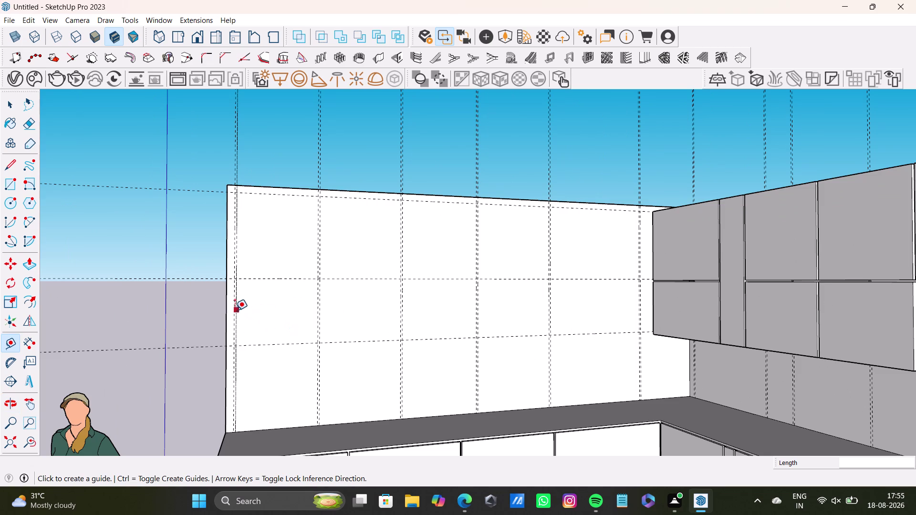
click(267, 277)
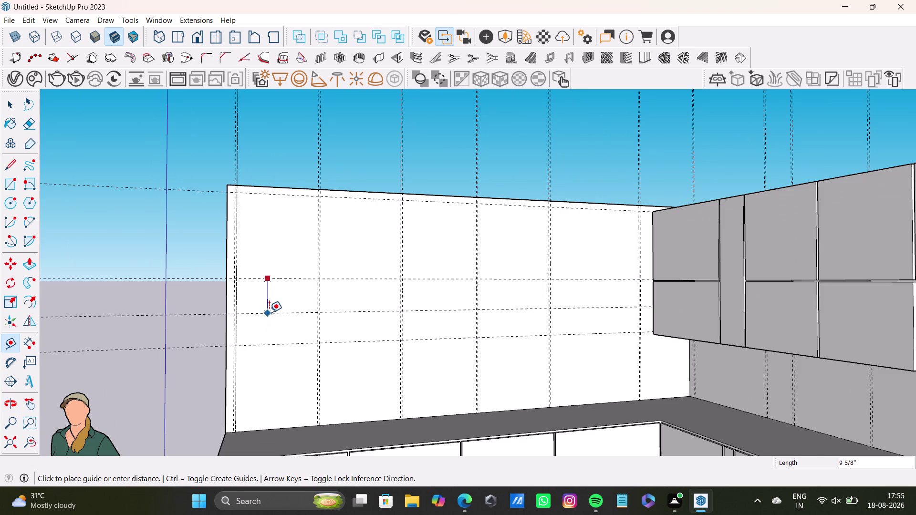
click(268, 311)
click(270, 311)
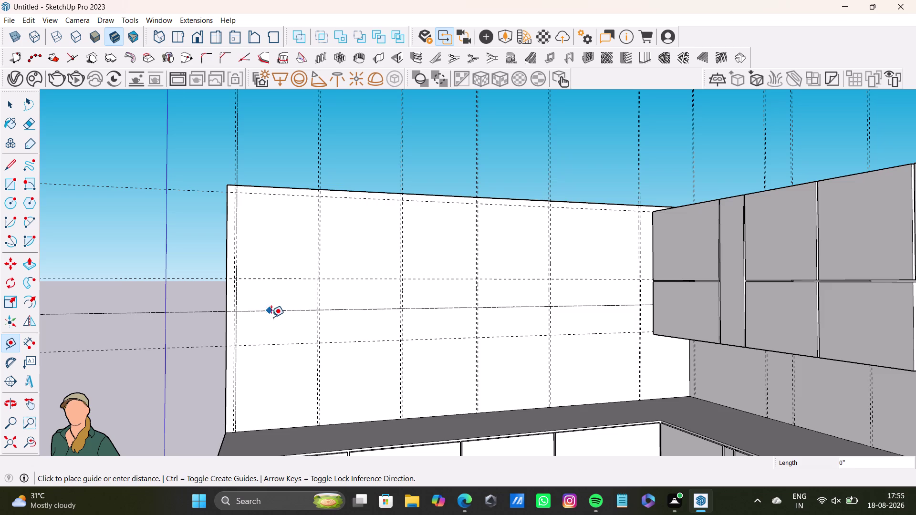
scroll(up, 3)
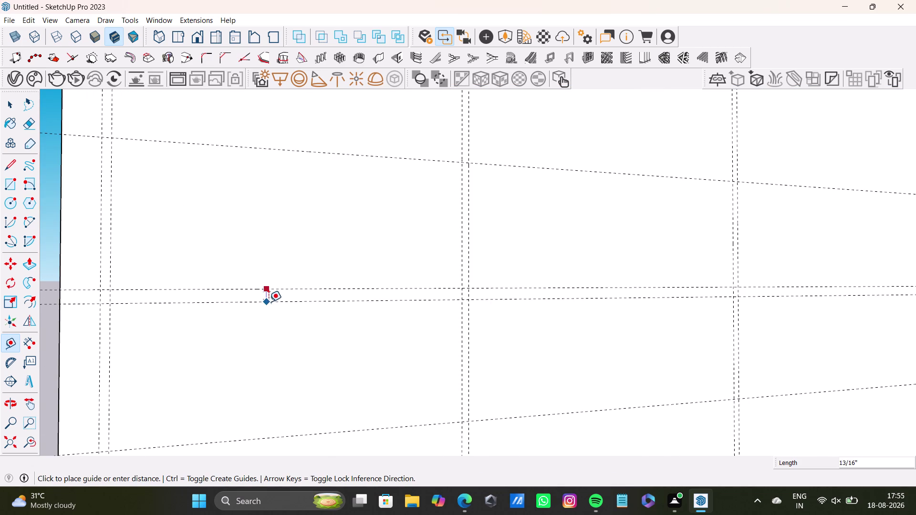
click(269, 299)
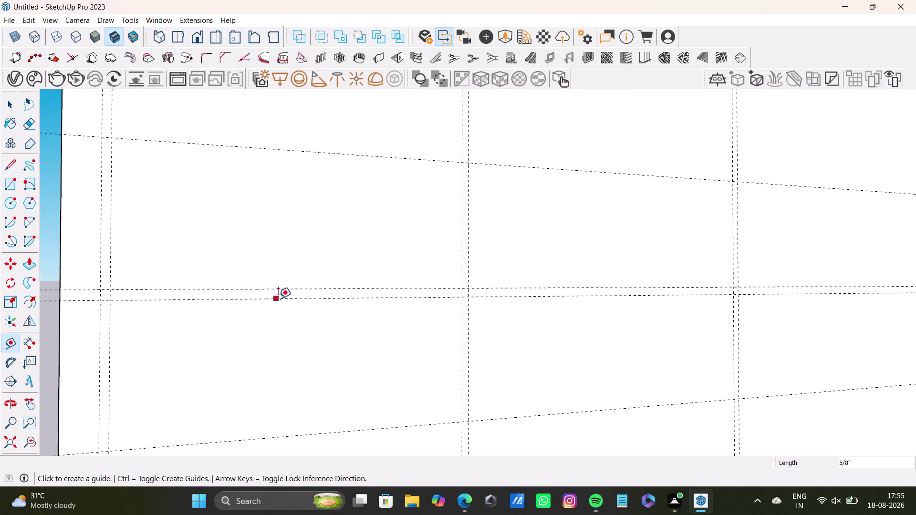
Switch to Select, frame the wall's top-left corner, and clear the selection.
key(space)
scroll(down, 3)
scroll(down, 3)
middle_drag(397, 281, 523, 307)
middle_drag(544, 315, 511, 345)
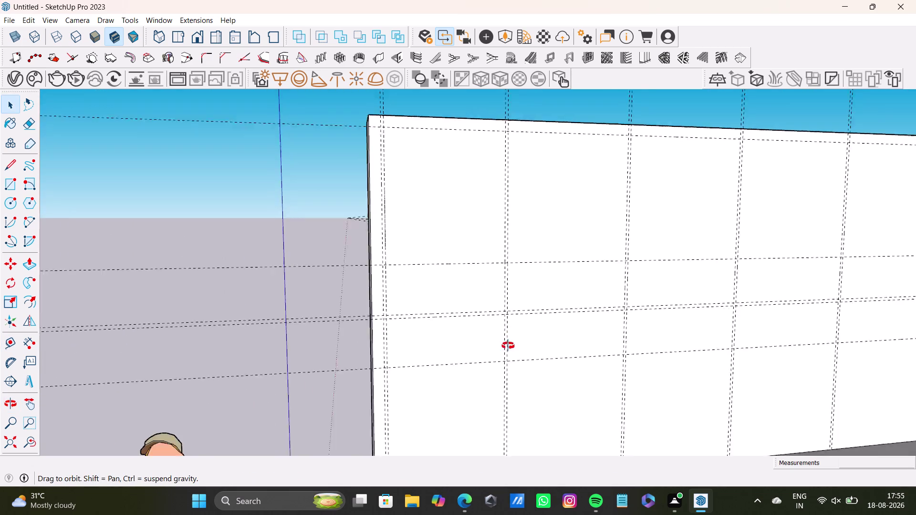
middle_drag(511, 345, 462, 348)
middle_drag(493, 285, 392, 316)
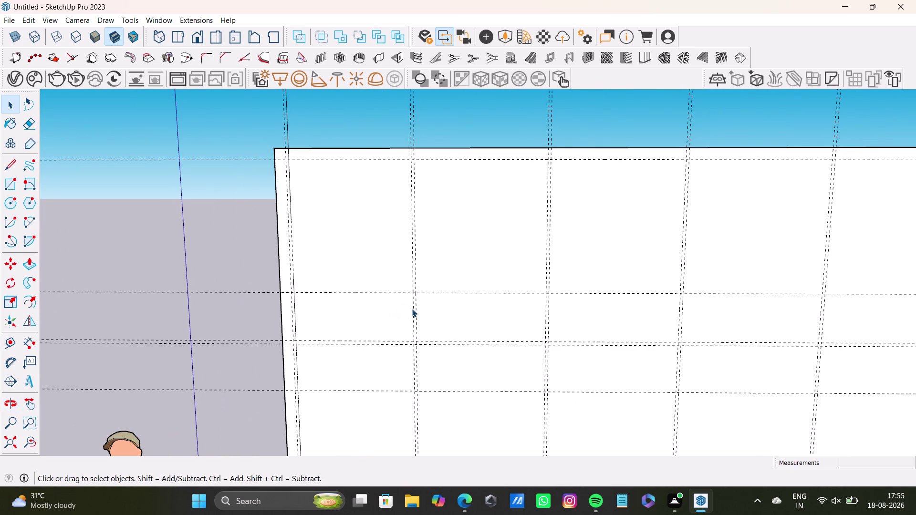
click(5, 187)
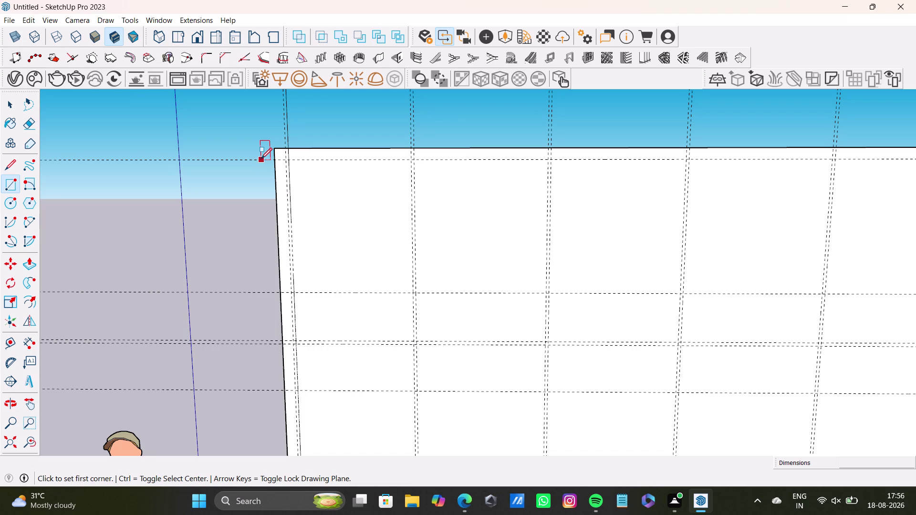
Draw the first door-panel rectangle between guide intersections and start a second one.
scroll(up, 3)
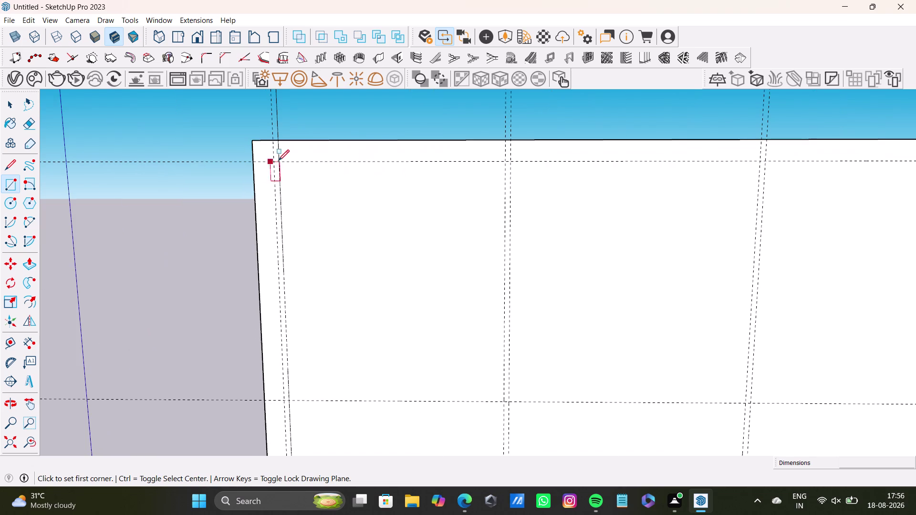
click(281, 162)
scroll(down, 3)
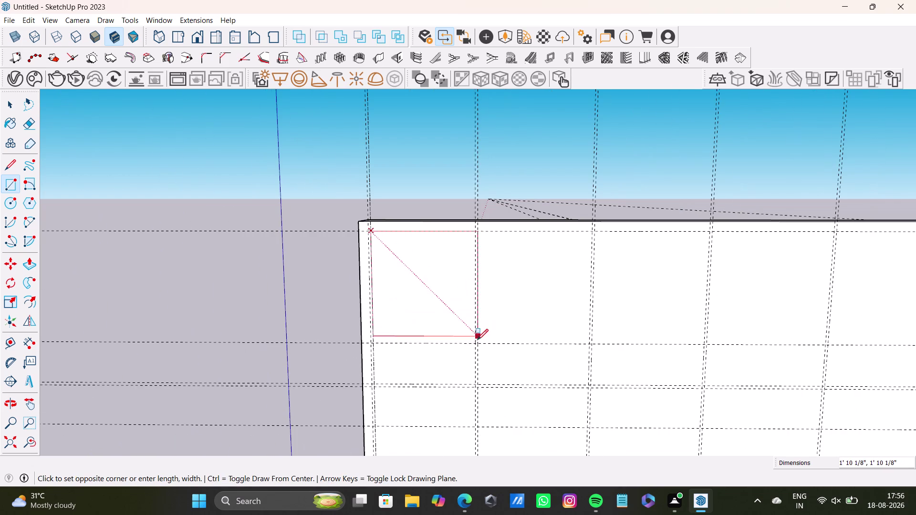
click(474, 343)
scroll(up, 3)
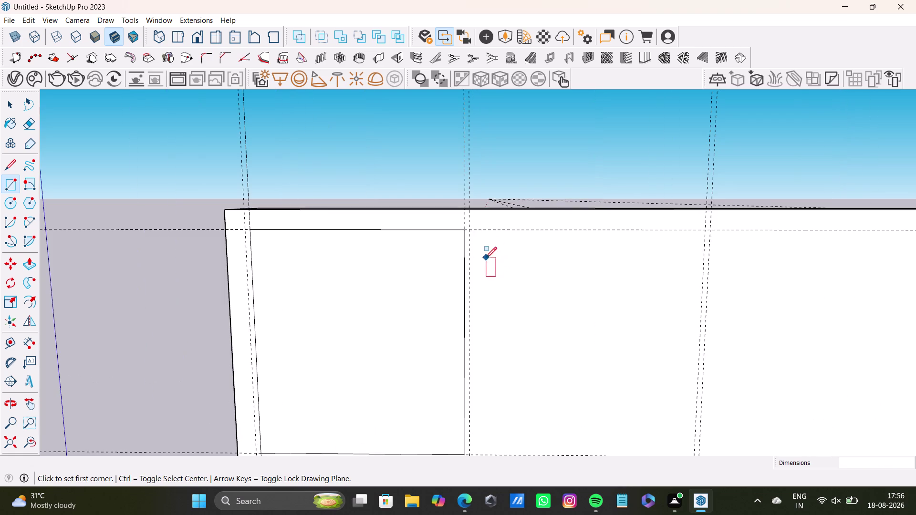
click(470, 230)
scroll(down, 3)
middle_drag(617, 349, 530, 280)
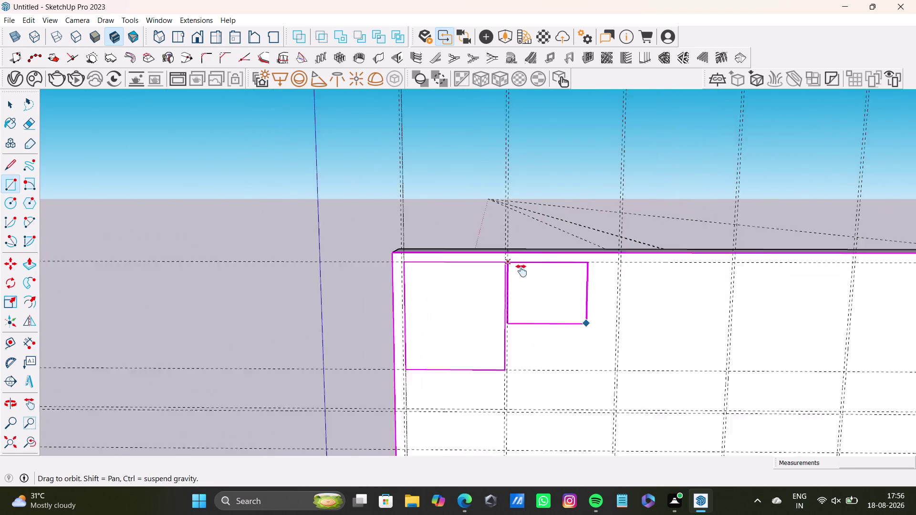
middle_drag(530, 280, 520, 268)
Complete the second panel rectangle, then orbit around the wall to inspect both panels.
scroll(up, 3)
click(554, 331)
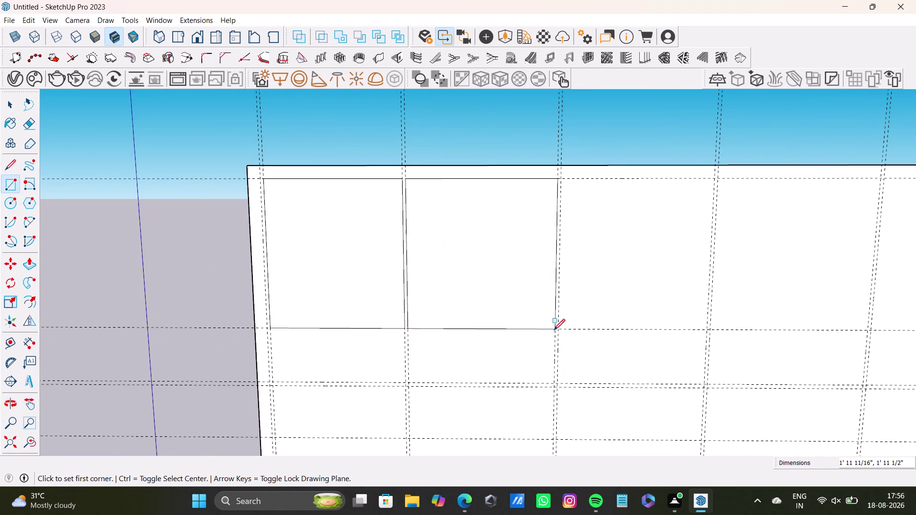
scroll(down, 3)
middle_drag(472, 359, 438, 270)
scroll(up, 3)
middle_drag(421, 268, 408, 160)
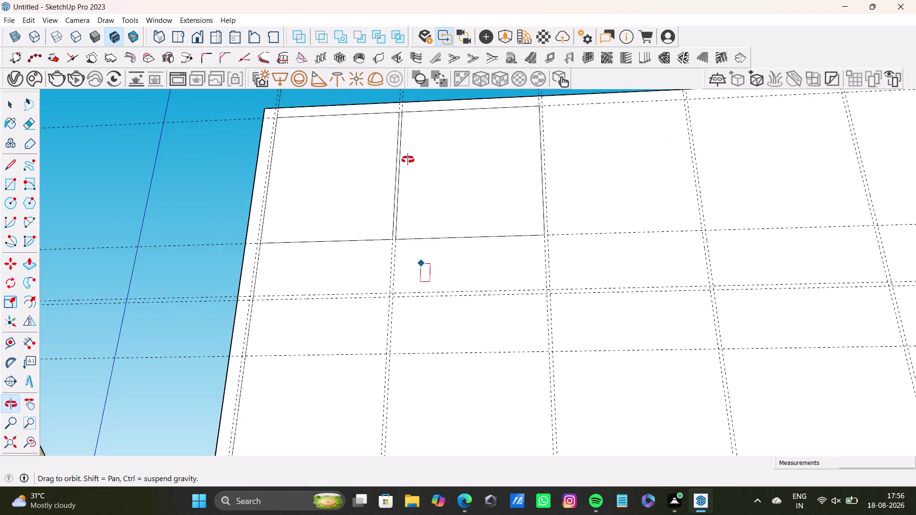
middle_drag(408, 160, 398, 178)
scroll(up, 3)
middle_drag(420, 247, 339, 158)
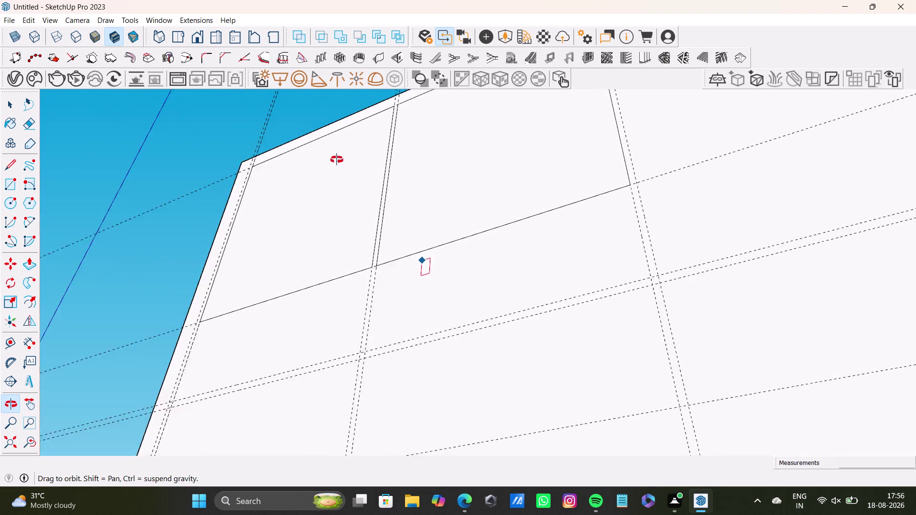
middle_drag(339, 158, 406, 303)
Undo the last two rectangle actions and bring the back wall into view.
key(ctrl+z)
key(ctrl+z)
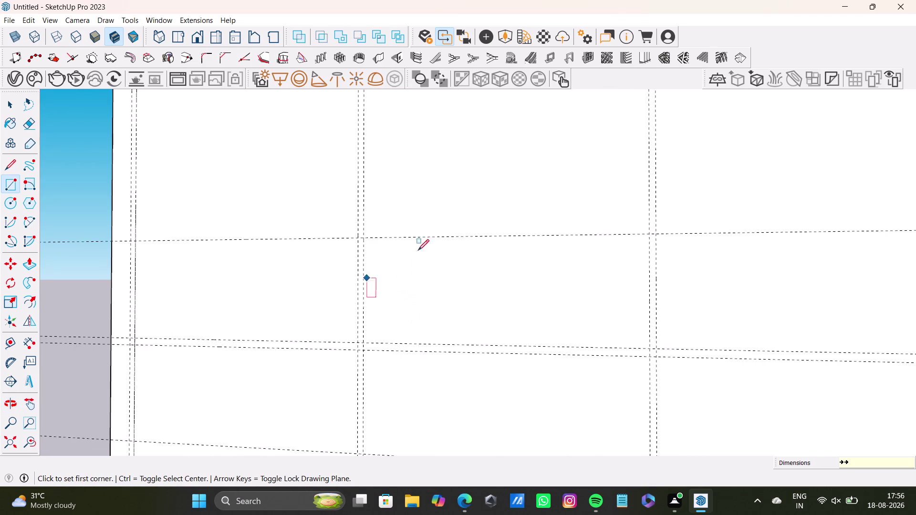
scroll(down, 3)
middle_drag(425, 257, 443, 302)
scroll(down, 3)
middle_drag(288, 271, 366, 308)
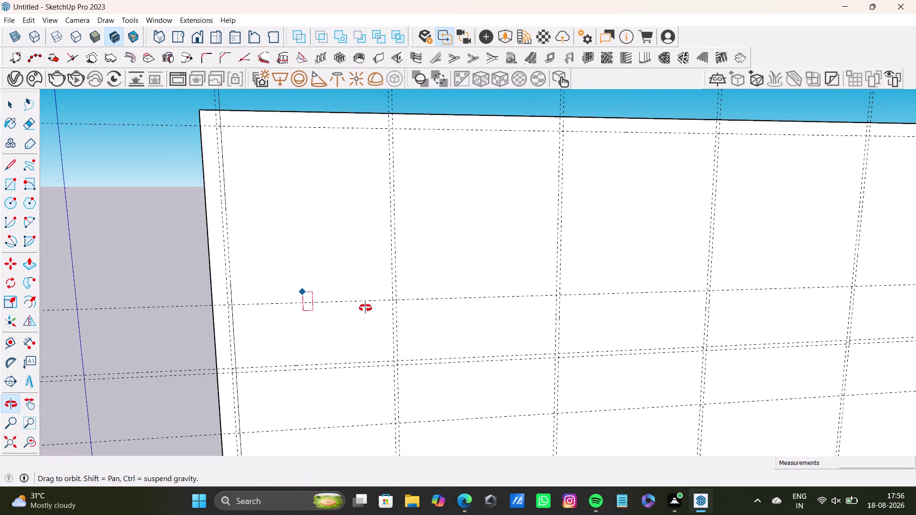
middle_drag(365, 309, 345, 326)
Add a guide line offset 0.3" from an existing guide line.
key(space)
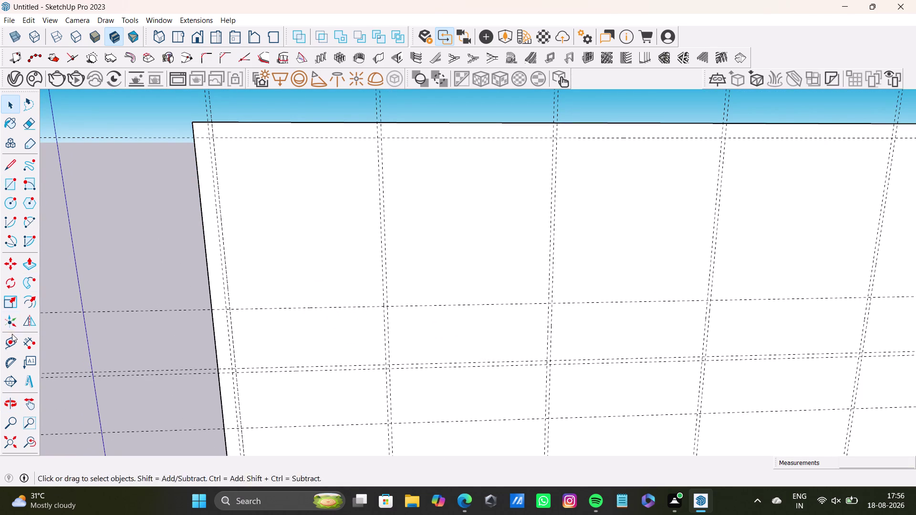
click(11, 341)
click(257, 307)
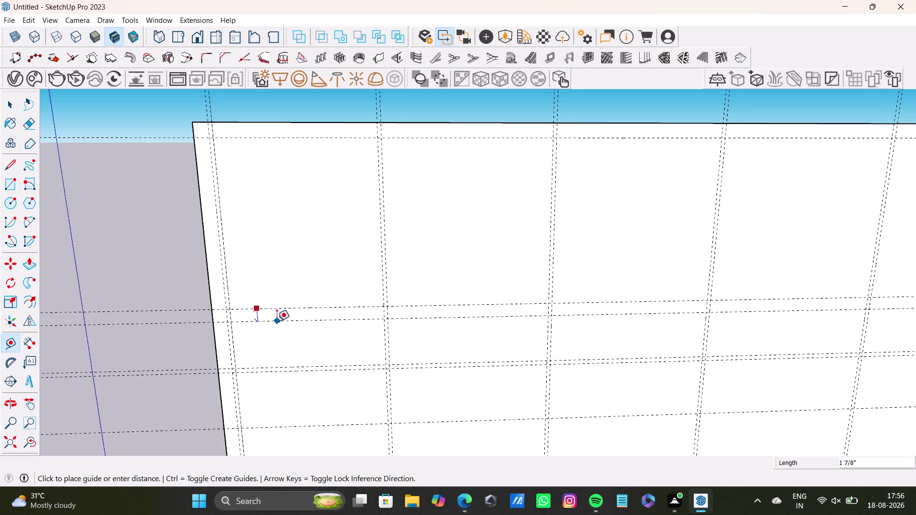
text(0.)
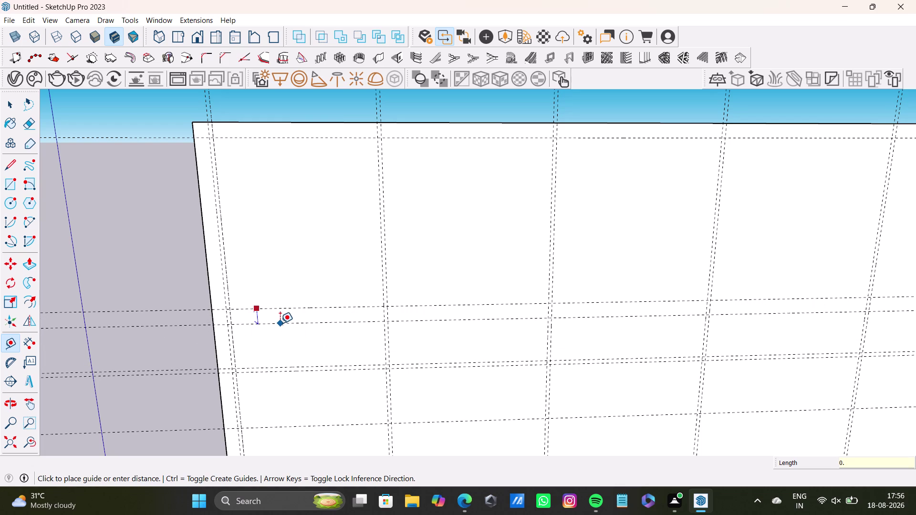
text(3)
key(shift+quotedbl)
key(Return)
key(space)
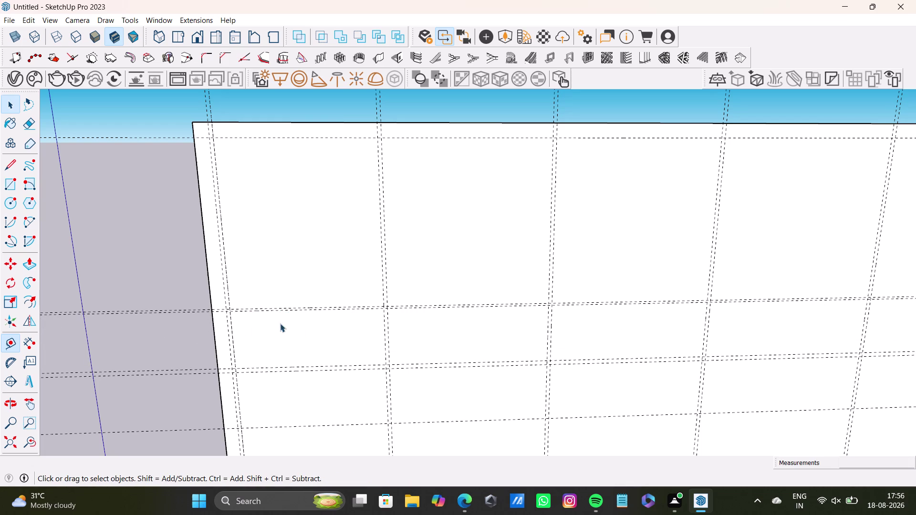
Draw a panel rectangle from the wall's top-left guide corner down to the lower guide.
scroll(up, 3)
scroll(down, 3)
click(11, 186)
scroll(down, 3)
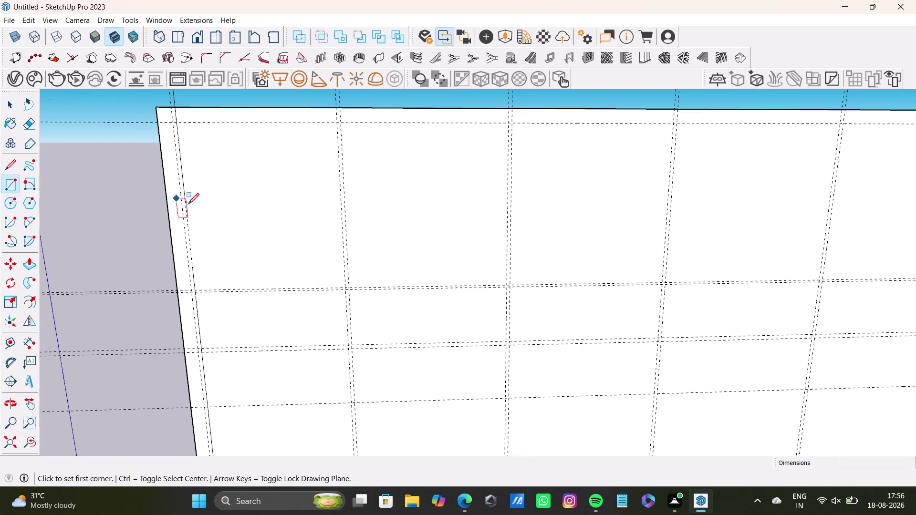
middle_drag(206, 208, 212, 262)
scroll(up, 3)
click(198, 180)
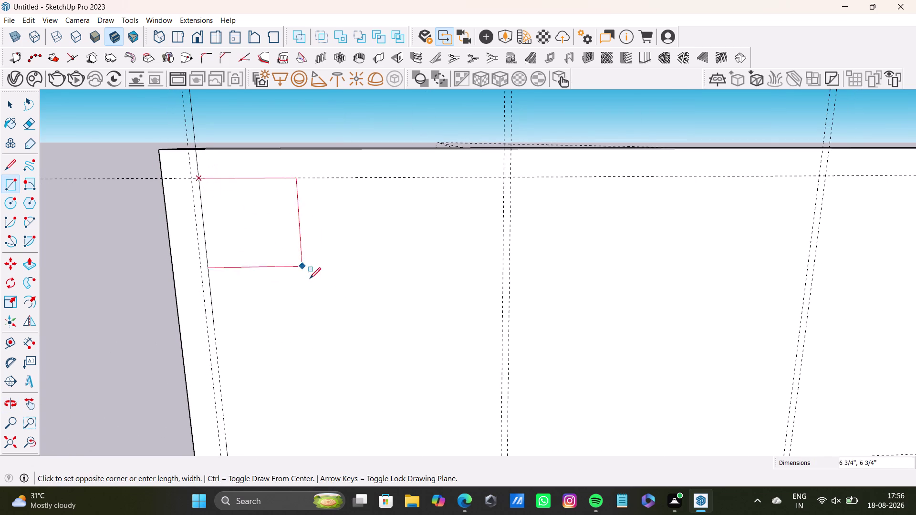
scroll(down, 3)
middle_drag(416, 349, 348, 258)
scroll(up, 3)
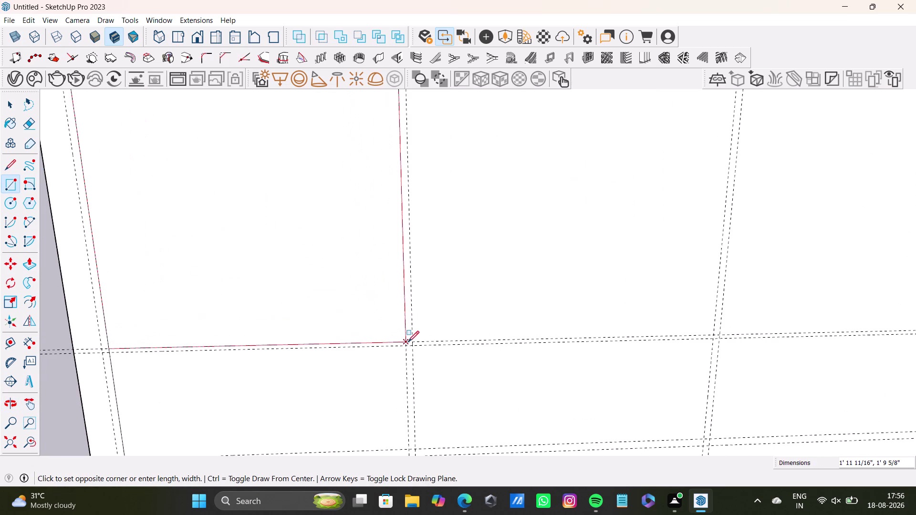
click(407, 342)
scroll(down, 3)
middle_drag(366, 272, 288, 334)
Draw the adjacent panel rectangle from the top guide intersection to the lower guide.
scroll(up, 3)
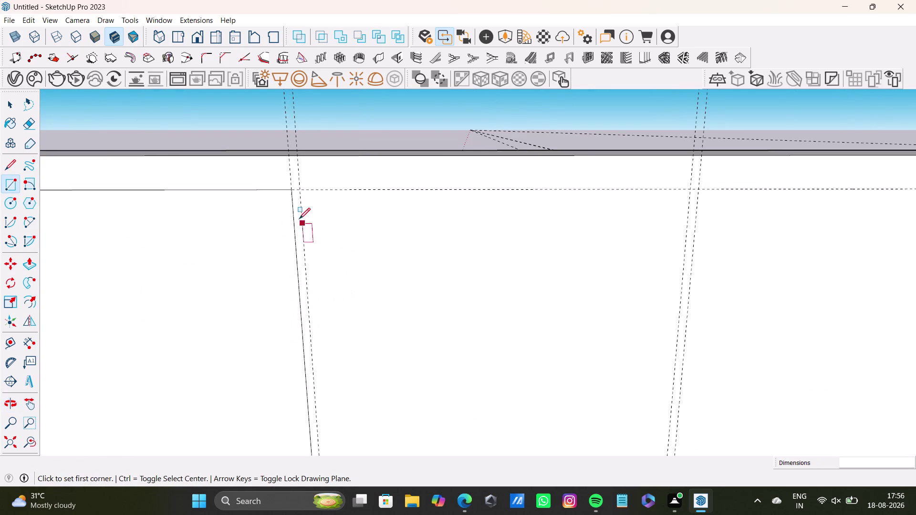
drag(299, 192, 305, 193)
scroll(down, 3)
middle_drag(501, 351, 393, 210)
scroll(up, 3)
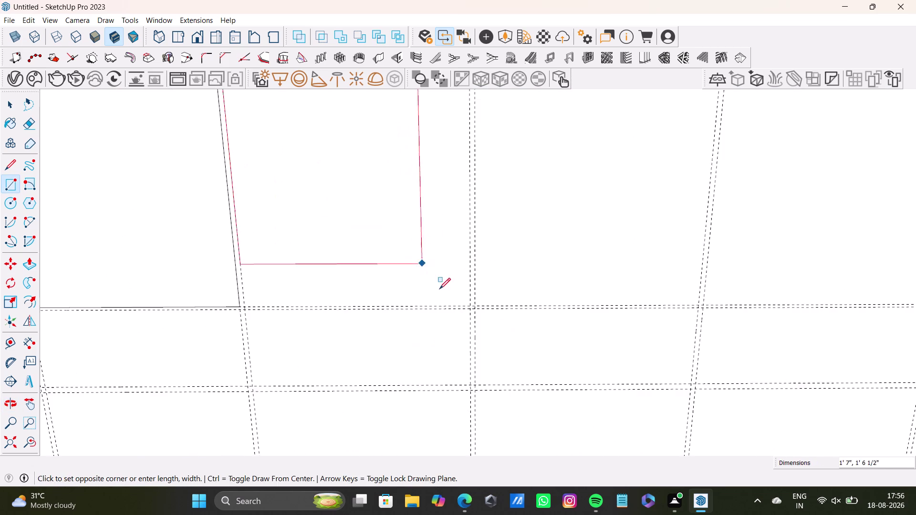
scroll(up, 3)
click(475, 309)
scroll(down, 3)
middle_drag(349, 241, 267, 319)
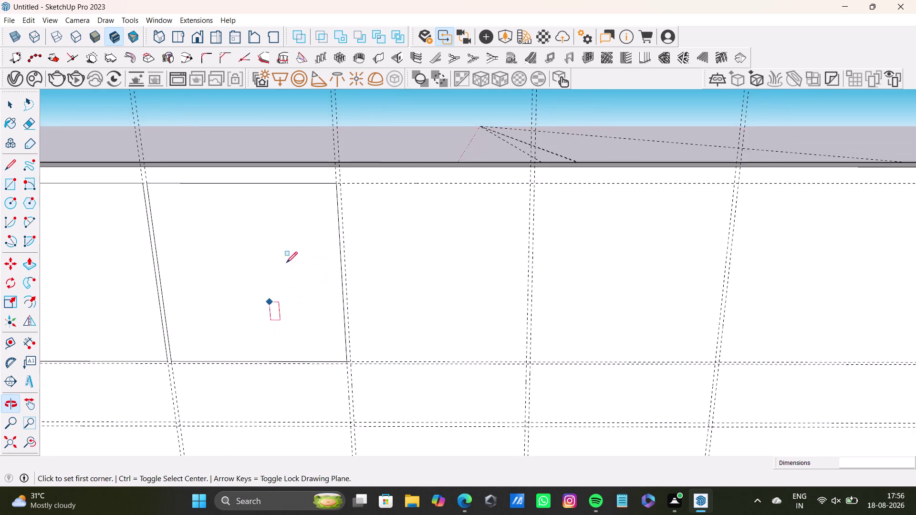
Draw rectangles over the next door panels in the row.
scroll(up, 3)
click(347, 171)
scroll(down, 3)
middle_drag(518, 333, 438, 287)
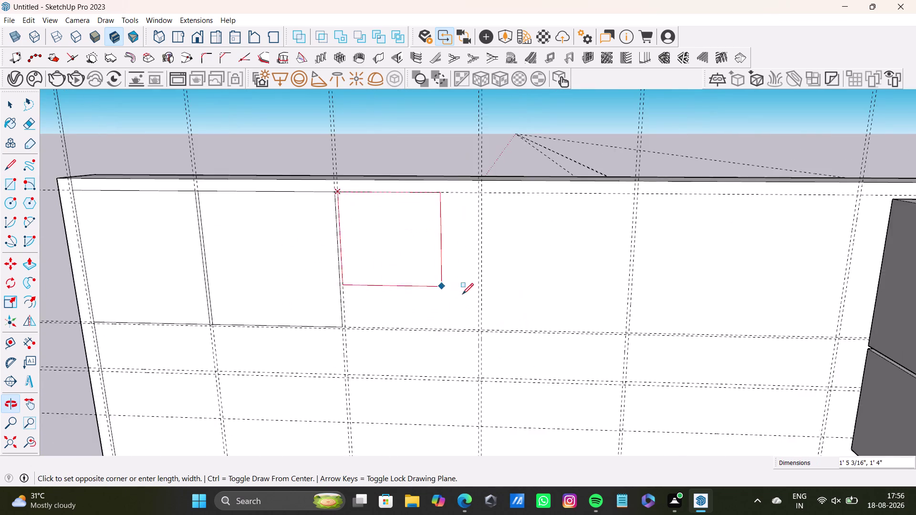
scroll(up, 3)
click(482, 337)
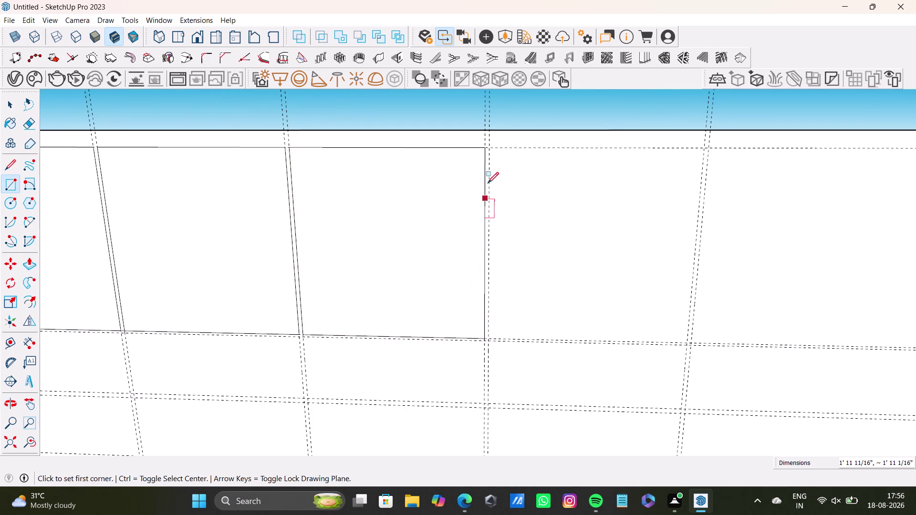
drag(491, 148, 495, 149)
scroll(down, 3)
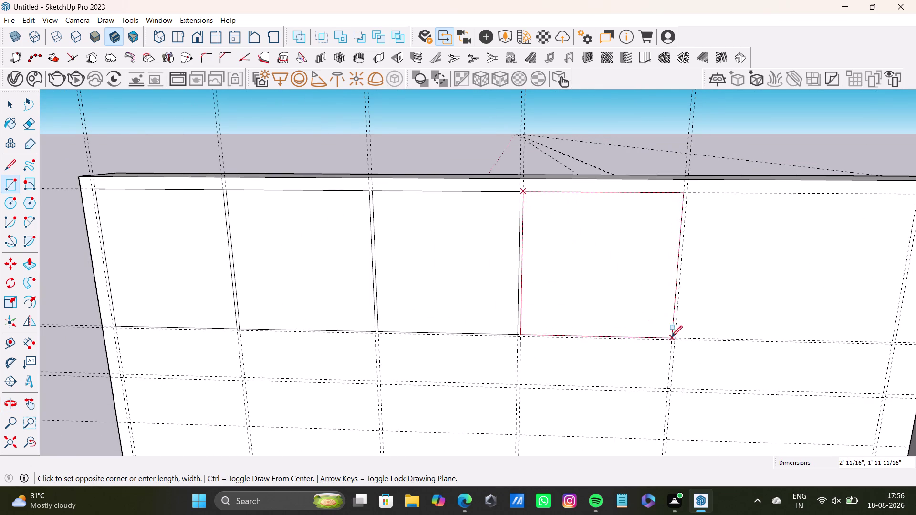
click(672, 338)
scroll(down, 3)
middle_drag(632, 280, 402, 270)
scroll(up, 3)
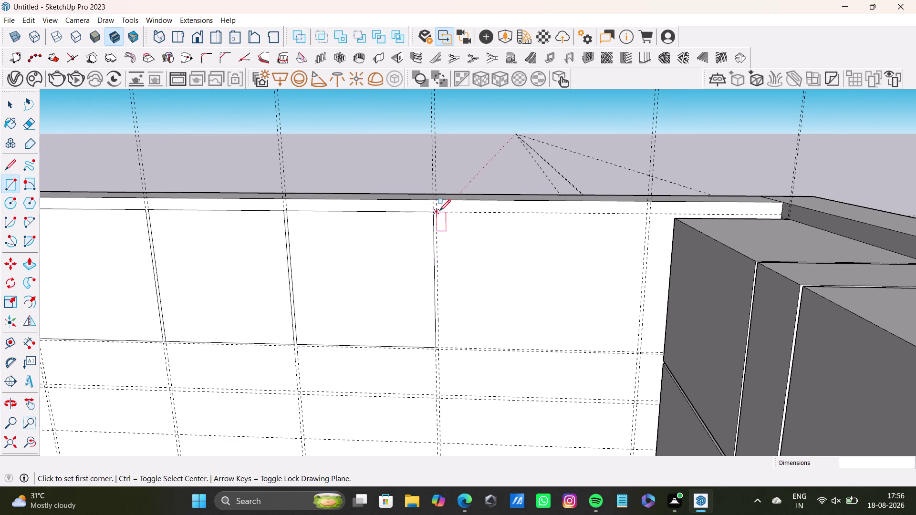
Try placing another panel rectangle on the front and undo the misplaced corner.
drag(440, 211, 447, 216)
click(638, 350)
scroll(down, 3)
middle_drag(445, 329, 628, 236)
scroll(up, 3)
middle_drag(320, 259, 337, 188)
scroll(up, 3)
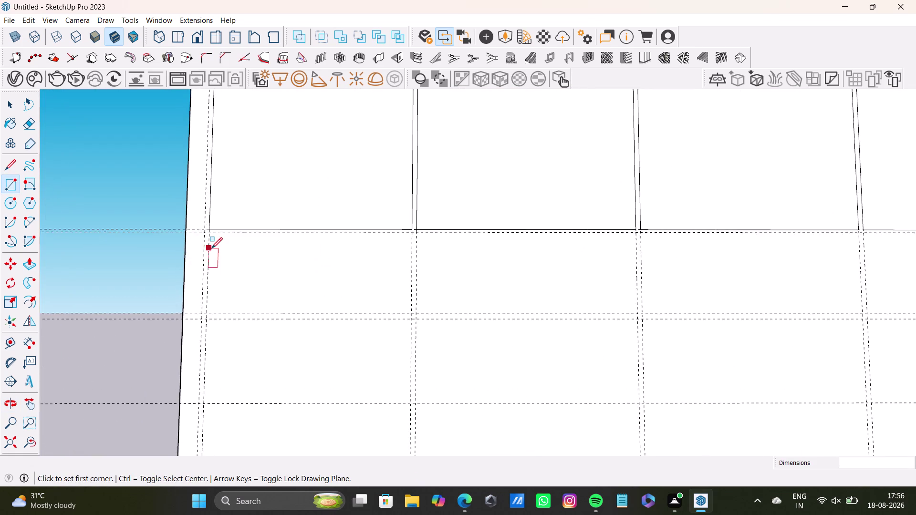
scroll(up, 3)
drag(207, 226, 222, 236)
scroll(down, 3)
middle_drag(436, 405, 416, 311)
scroll(up, 3)
click(448, 349)
key(ctrl+z)
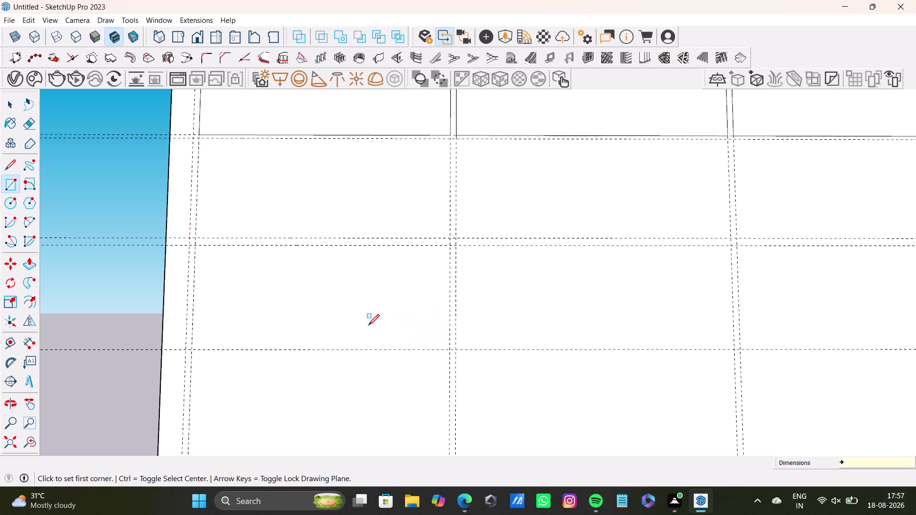
scroll(up, 3)
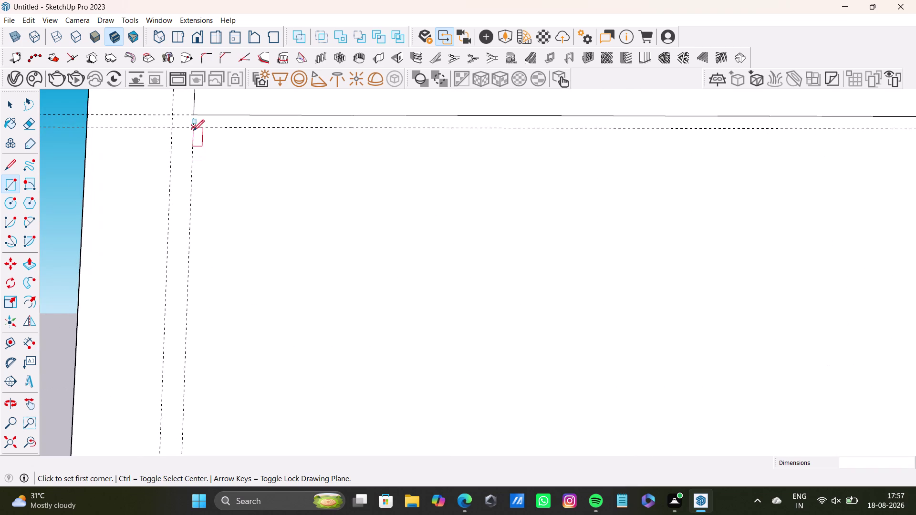
Draw rectangles over the next two door panels along the cabinet front.
click(193, 130)
scroll(down, 3)
middle_drag(597, 345, 459, 244)
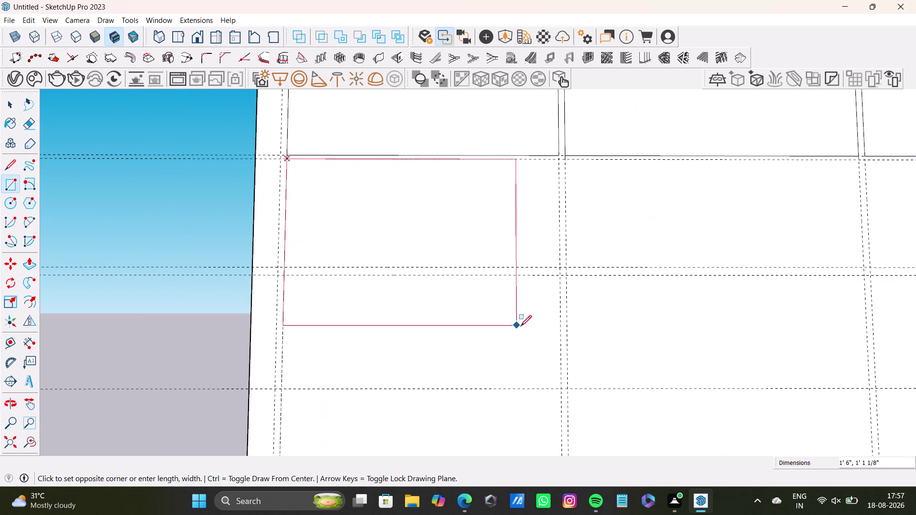
click(562, 388)
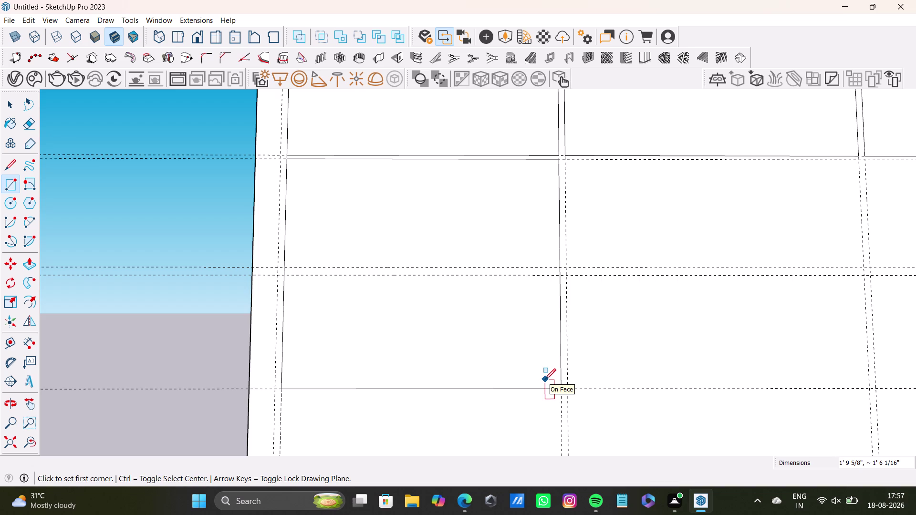
scroll(down, 3)
middle_drag(488, 263, 286, 252)
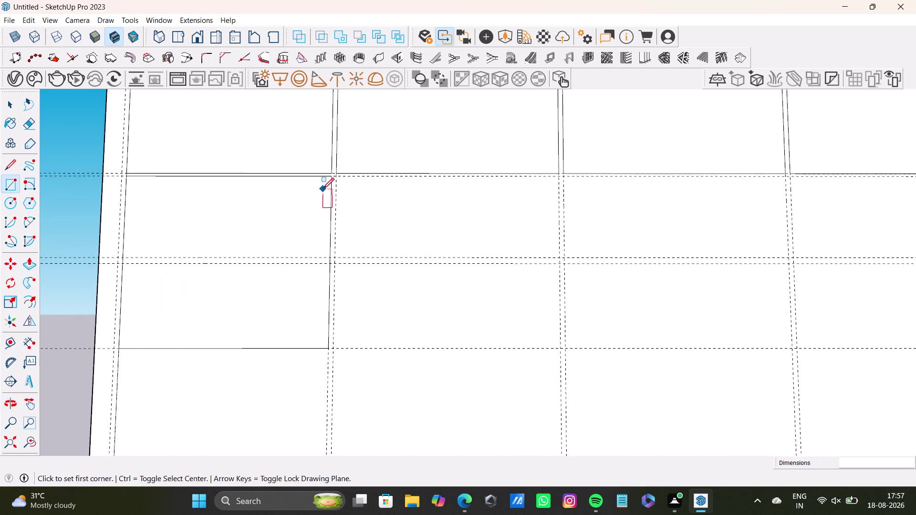
scroll(up, 3)
drag(343, 163, 347, 162)
scroll(down, 3)
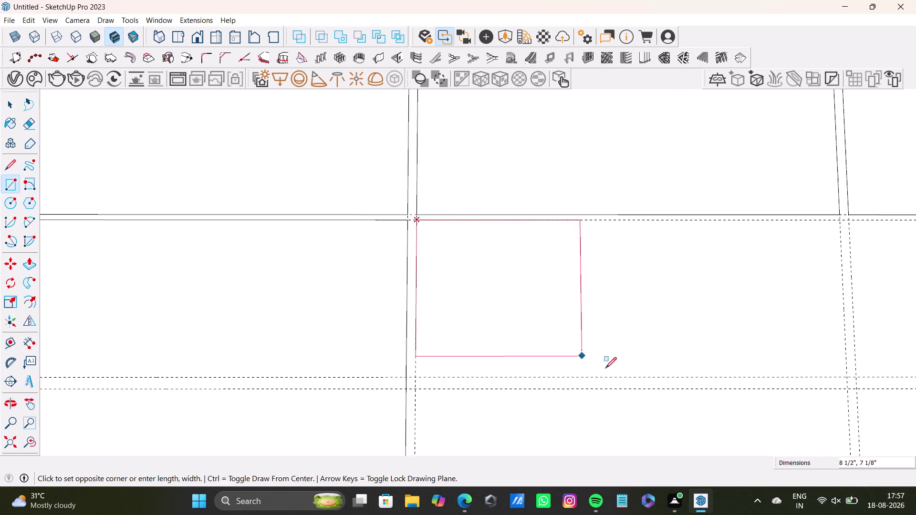
scroll(down, 3)
middle_drag(635, 394, 540, 291)
scroll(up, 3)
click(705, 413)
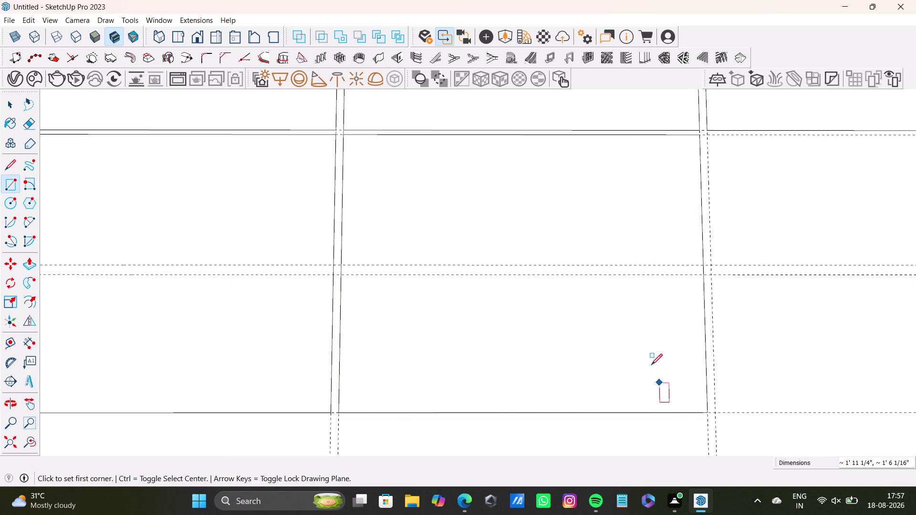
Draw two more door-panel rectangles between their top and bottom guide corners.
scroll(down, 3)
middle_drag(581, 303, 293, 301)
scroll(up, 3)
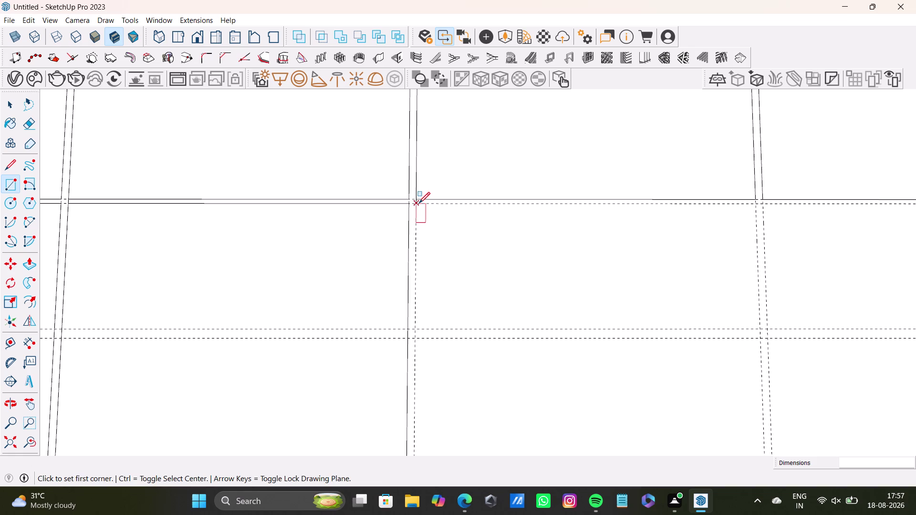
click(419, 203)
scroll(down, 3)
middle_drag(619, 367, 556, 345)
scroll(up, 3)
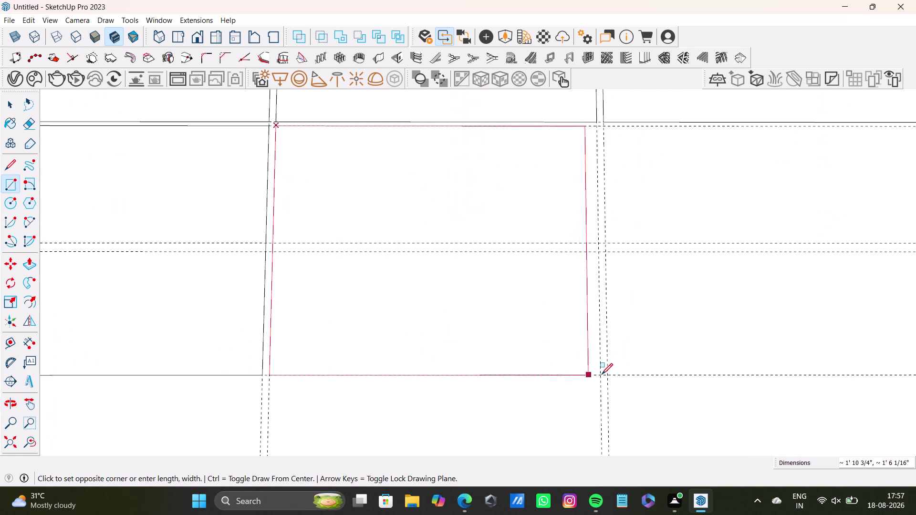
click(602, 374)
scroll(down, 3)
middle_drag(540, 261, 390, 288)
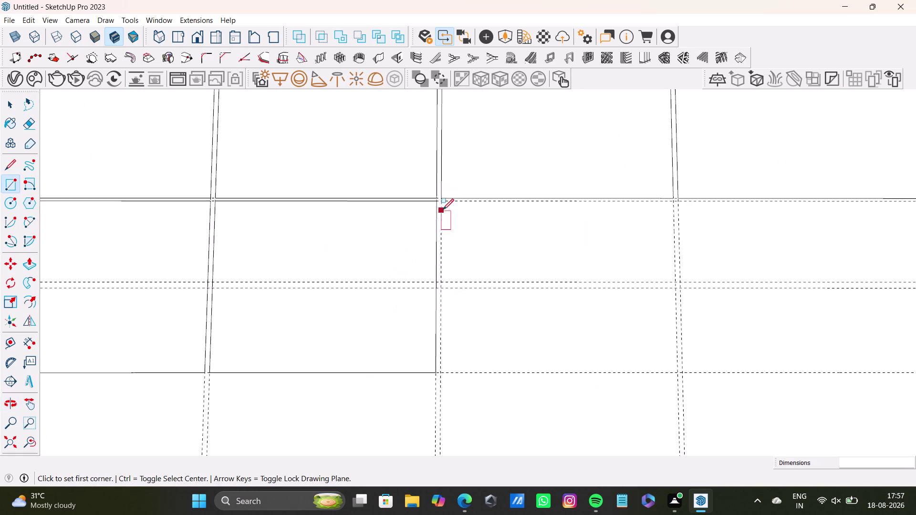
click(444, 198)
click(676, 374)
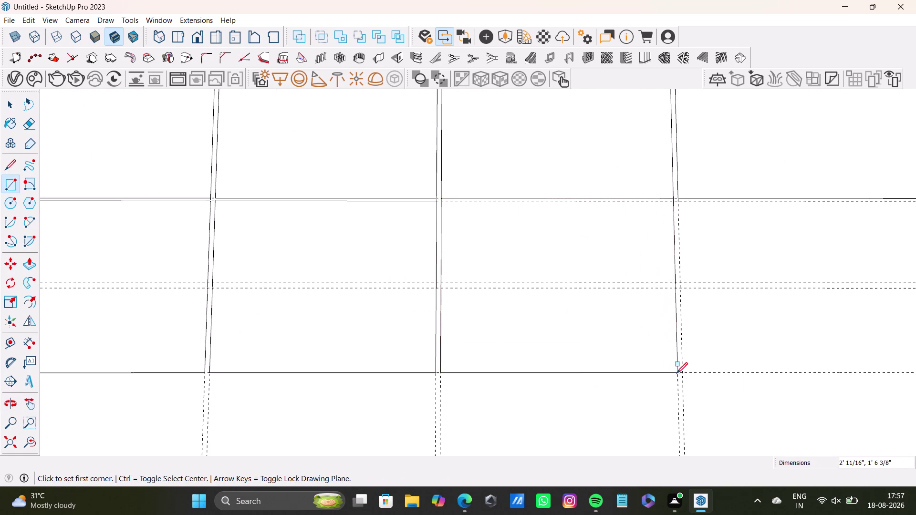
scroll(down, 3)
middle_drag(675, 331, 553, 336)
scroll(up, 3)
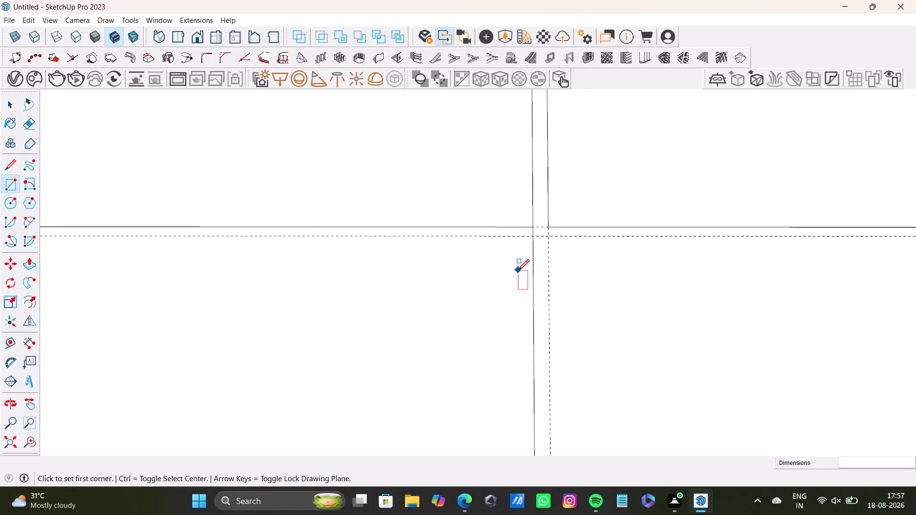
Undo the last action and draw a rectangle over the next panel.
key(ctrl+z)
scroll(down, 3)
middle_drag(473, 278, 578, 211)
scroll(up, 3)
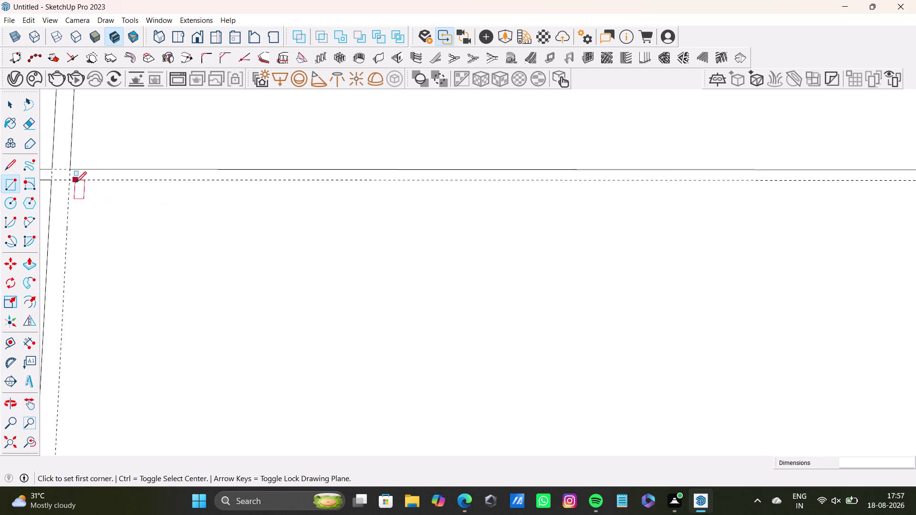
drag(69, 180, 82, 184)
scroll(down, 3)
middle_drag(725, 338, 677, 207)
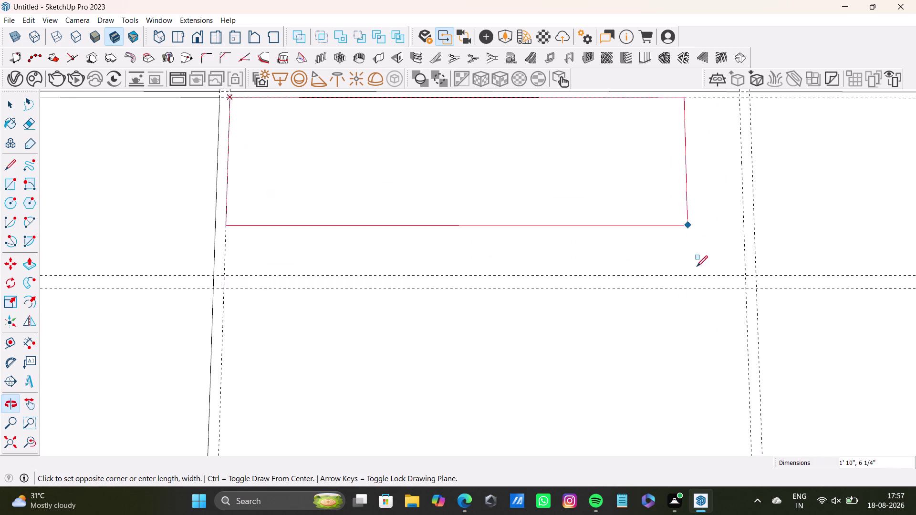
scroll(down, 3)
middle_drag(693, 367, 656, 323)
scroll(up, 3)
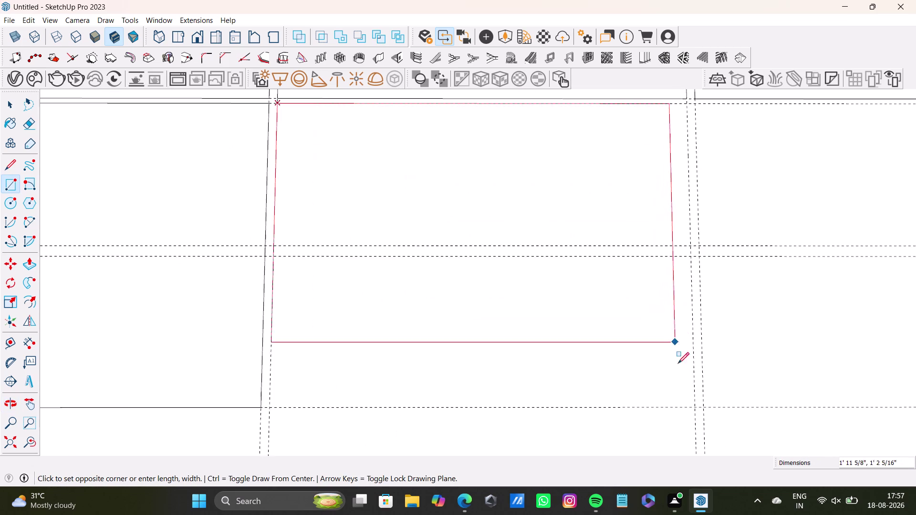
scroll(up, 3)
click(700, 419)
Draw the final panel rectangle to a guide intersection, then view the wall's left end.
scroll(down, 3)
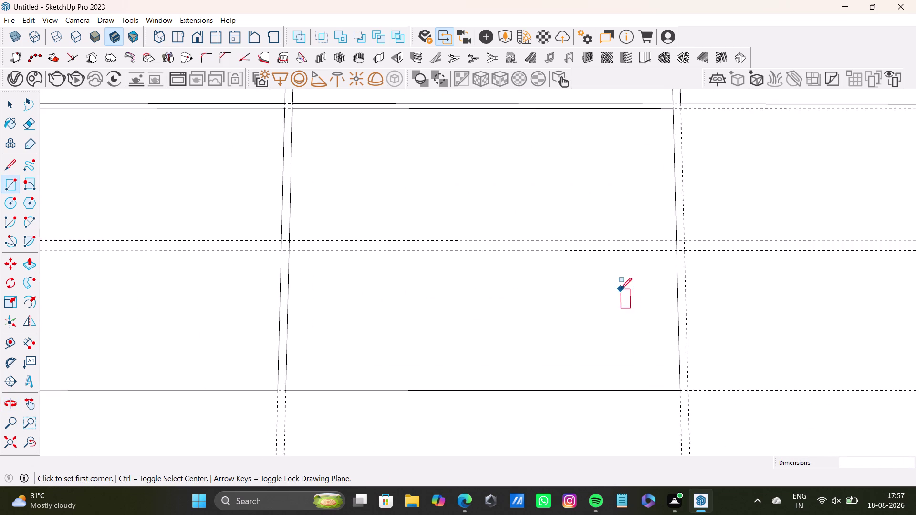
middle_drag(620, 288, 446, 367)
scroll(up, 3)
click(490, 167)
scroll(down, 3)
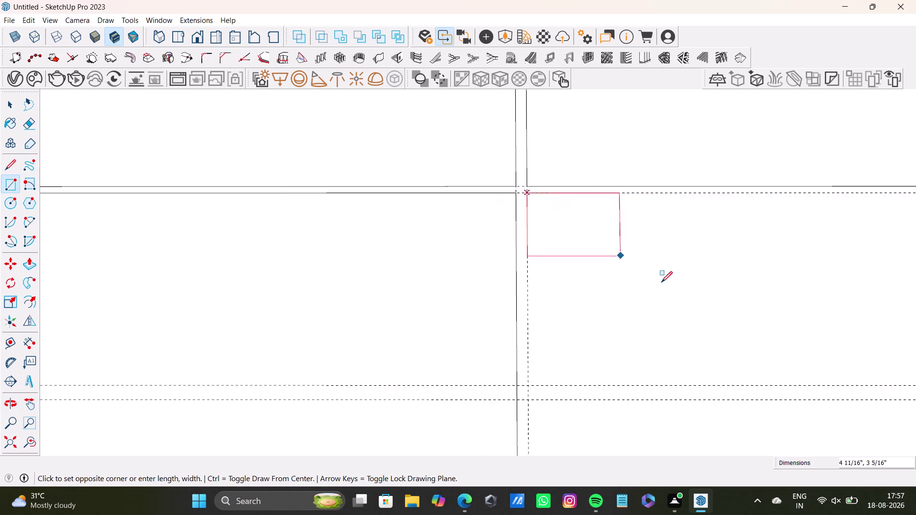
scroll(down, 3)
middle_drag(721, 371, 459, 366)
scroll(down, 3)
middle_drag(614, 393, 616, 270)
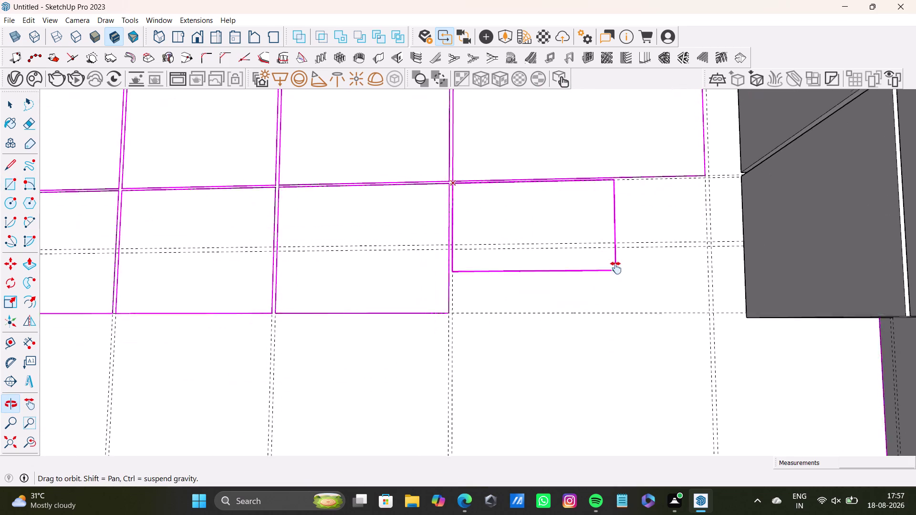
middle_drag(616, 269, 616, 268)
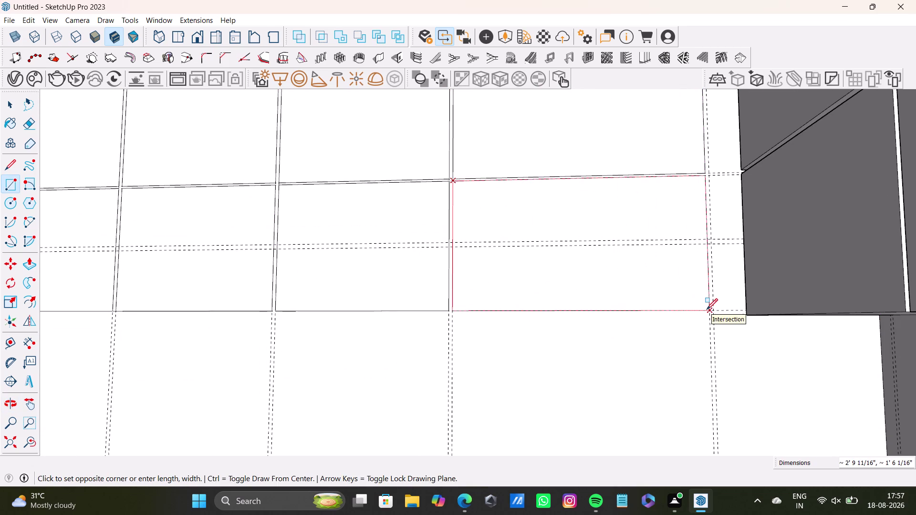
click(707, 310)
scroll(down, 3)
middle_drag(194, 224, 505, 312)
scroll(up, 3)
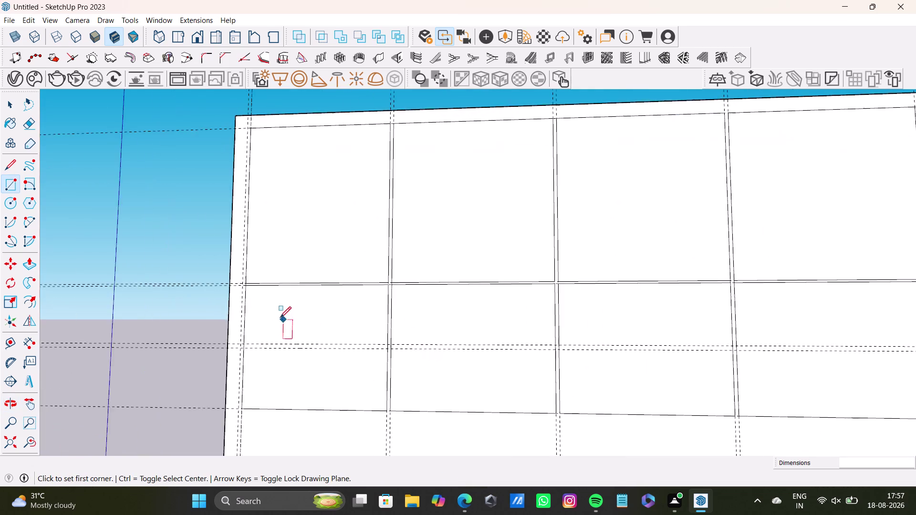
scroll(up, 3)
scroll(down, 3)
Draw a horizontal division line along the guide across the lower-left panel.
click(3, 165)
scroll(up, 3)
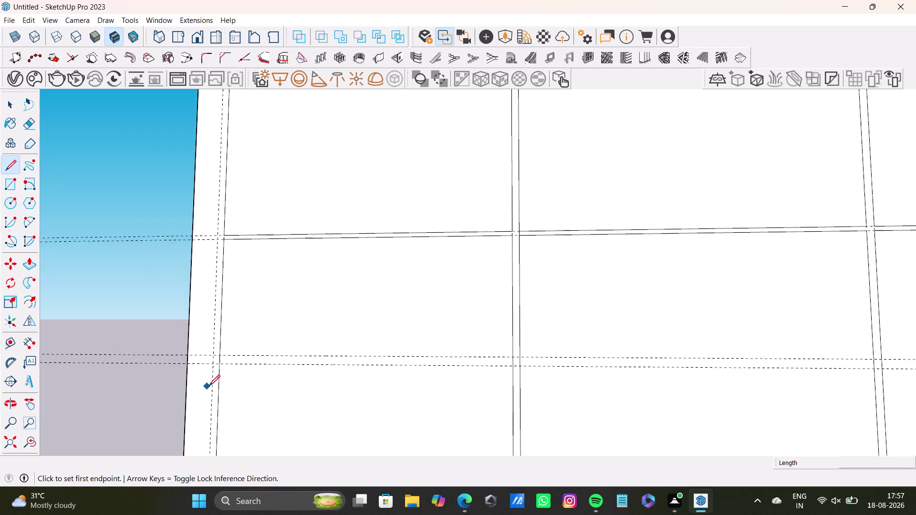
scroll(up, 3)
drag(218, 328, 232, 328)
scroll(down, 3)
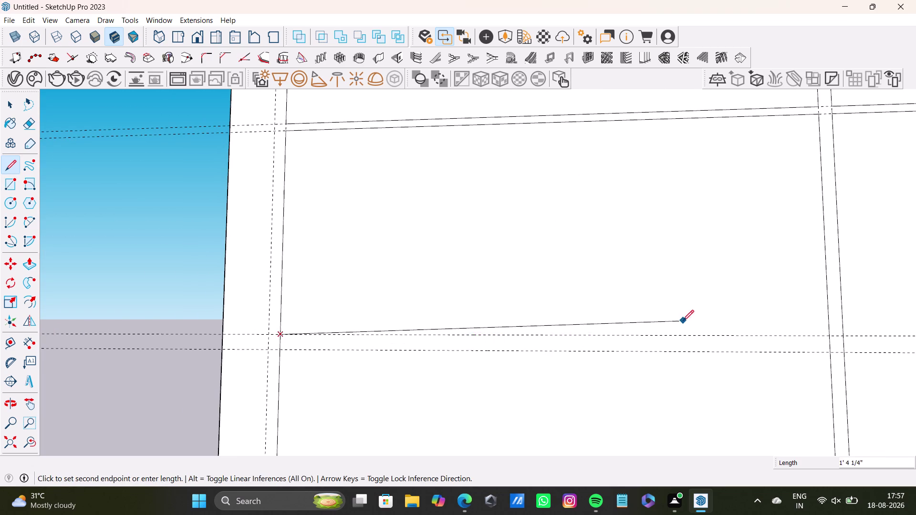
click(827, 338)
key(space)
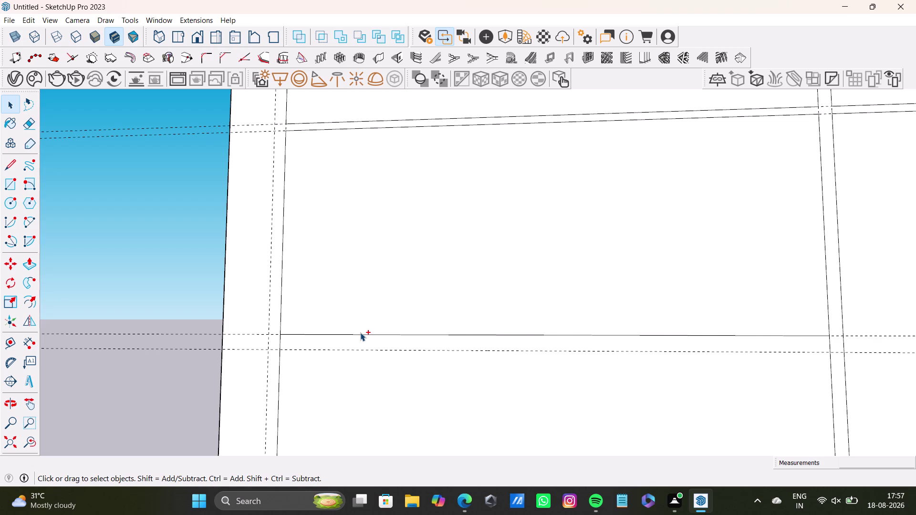
key(ctrl+z)
Orbit out to view the whole panelled wall.
scroll(down, 3)
scroll(down, 3)
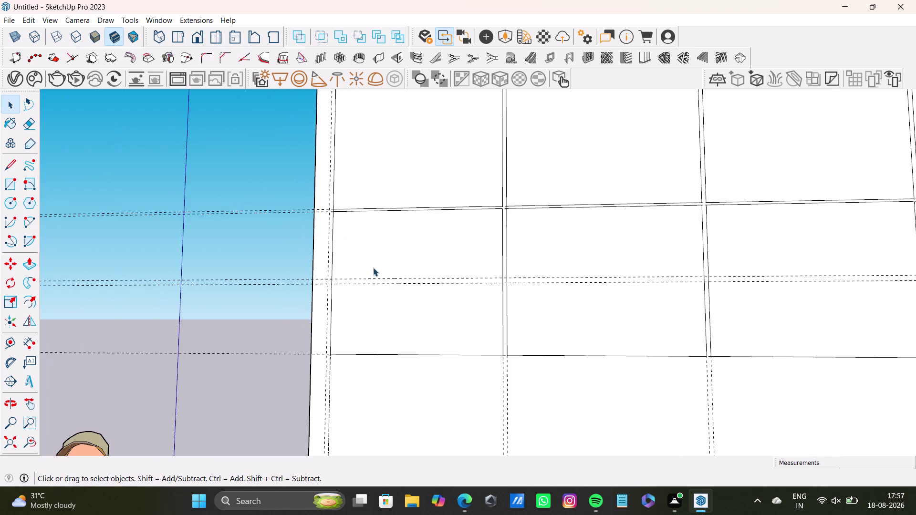
scroll(down, 3)
middle_drag(385, 263, 325, 352)
middle_drag(358, 328, 379, 467)
scroll(down, 3)
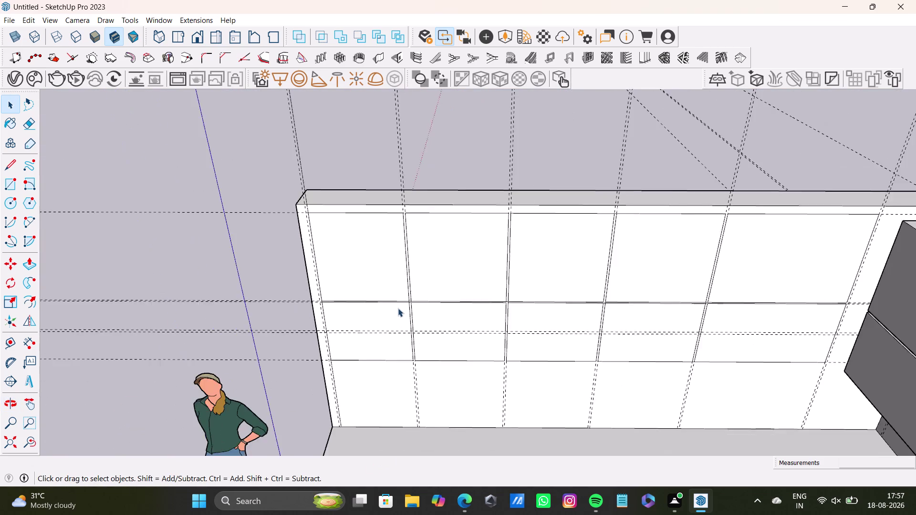
scroll(down, 3)
middle_drag(402, 304, 330, 305)
Pull the top-left, top-right and fourth upper panels out into cabinet boxes.
middle_drag(380, 319, 393, 352)
click(300, 290)
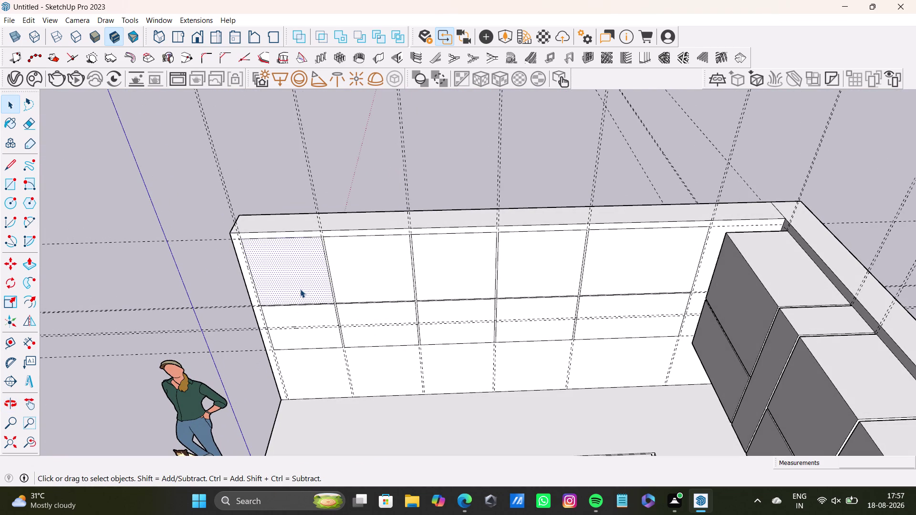
key(p)
click(627, 248)
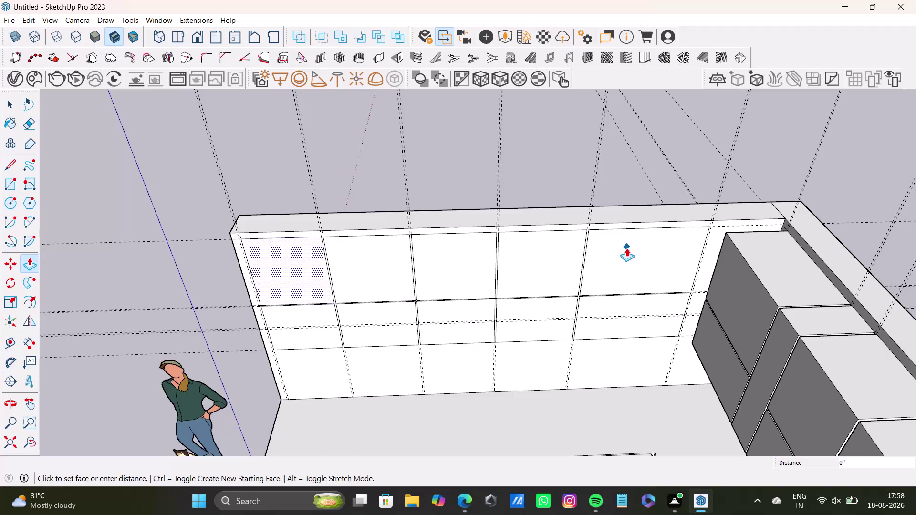
key(space)
click(625, 255)
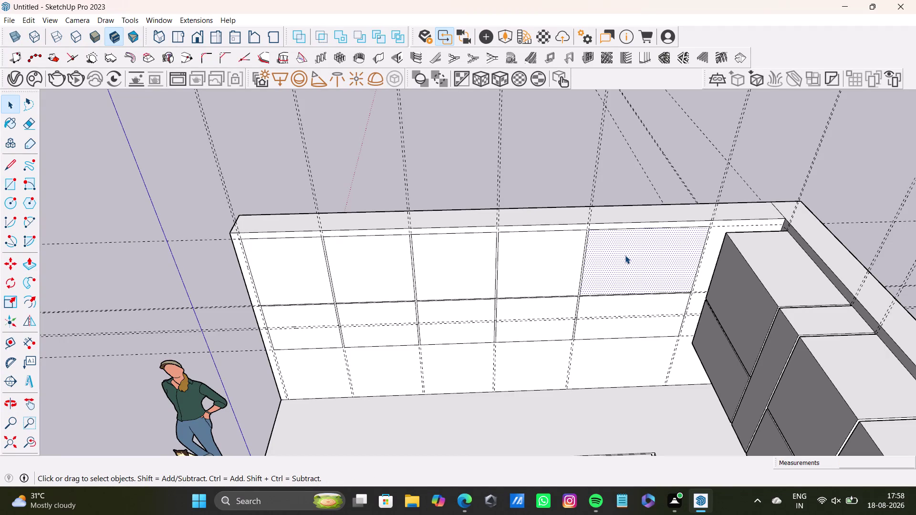
key(p)
drag(625, 256, 626, 280)
key(space)
click(556, 269)
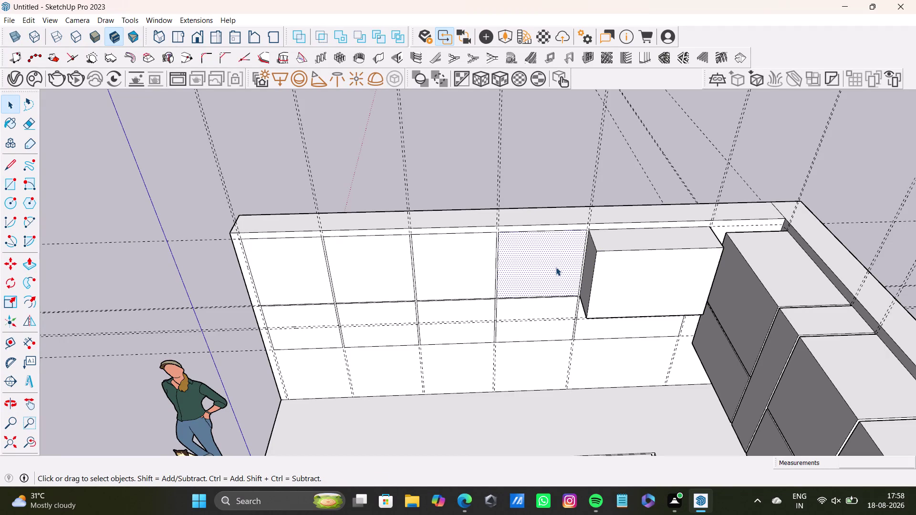
key(p)
drag(556, 267, 599, 280)
key(space)
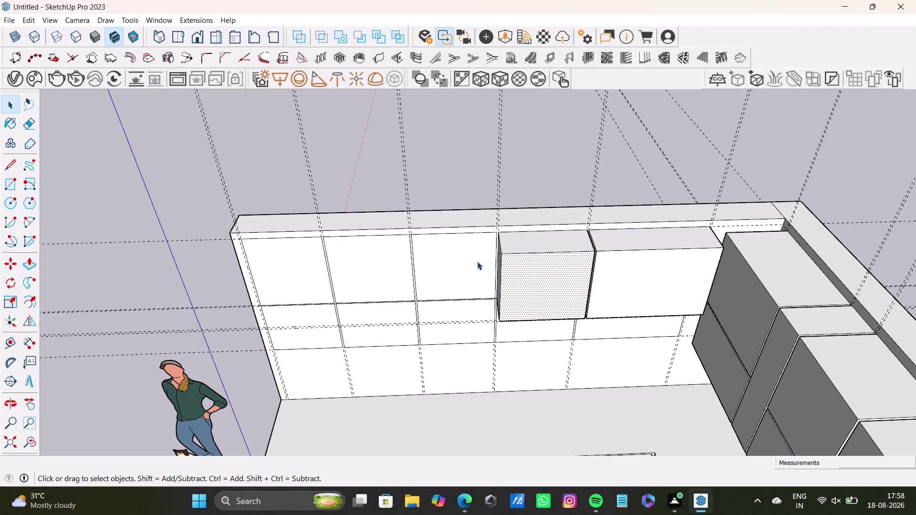
Pull the third, second and first upper panels out to the same depth.
click(477, 262)
key(p)
key(p)
key(p)
drag(477, 261, 527, 282)
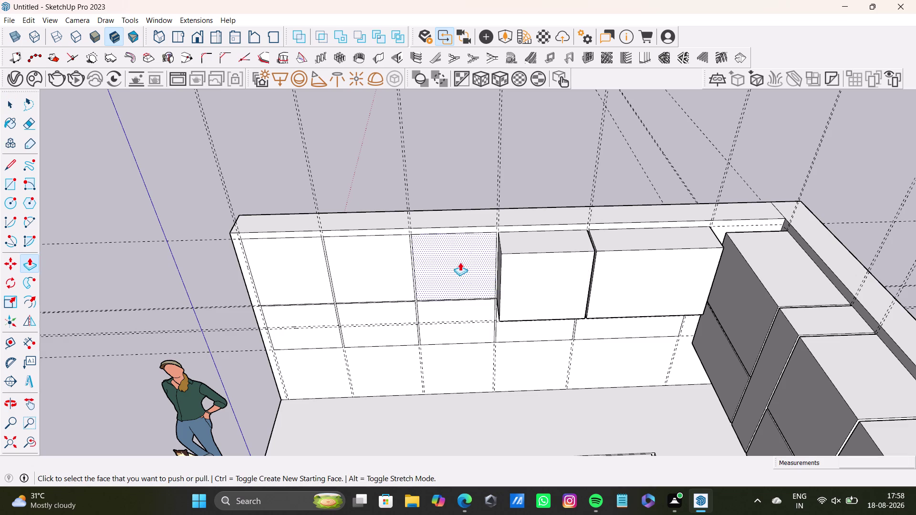
drag(461, 262, 546, 283)
key(space)
click(384, 265)
key(p)
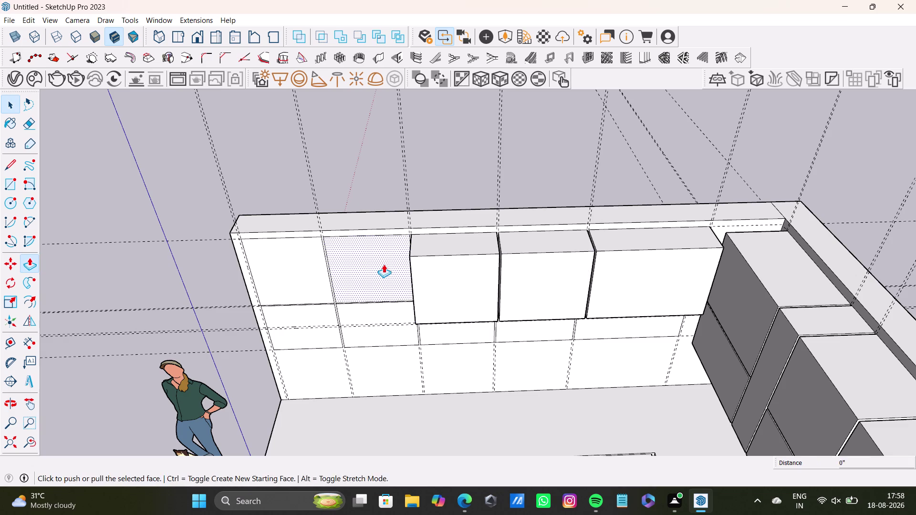
drag(384, 265, 455, 283)
key(space)
click(295, 265)
key(p)
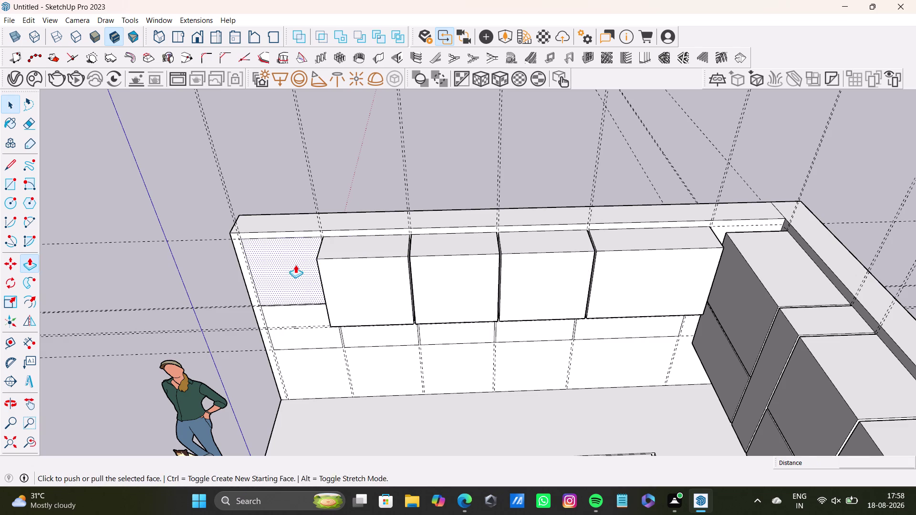
drag(295, 265, 389, 291)
key(space)
Orbit closer to look under the row of upper cabinets.
middle_drag(420, 388, 432, 201)
scroll(up, 3)
middle_drag(373, 332, 373, 315)
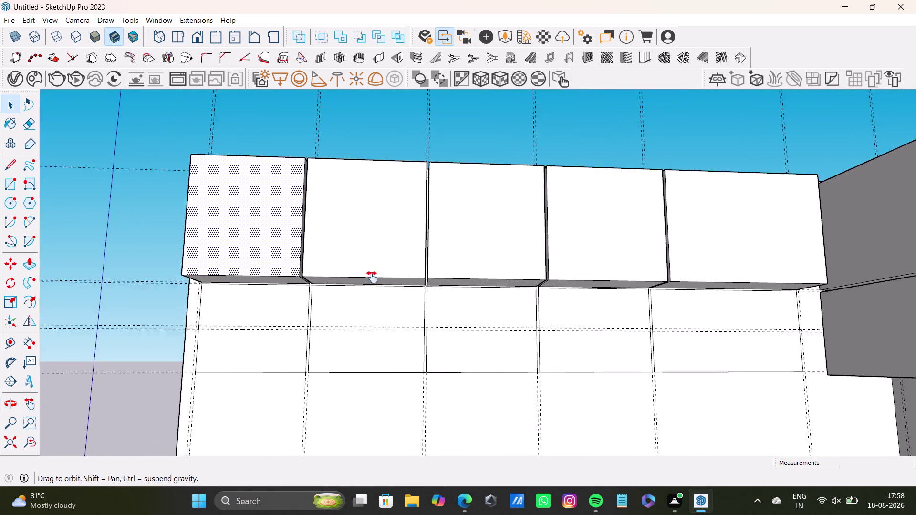
middle_drag(372, 315, 373, 254)
scroll(up, 3)
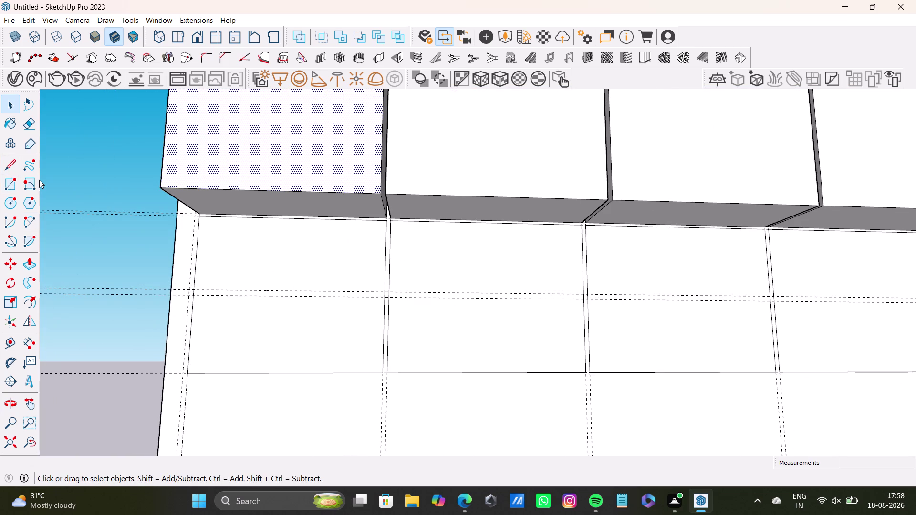
click(7, 182)
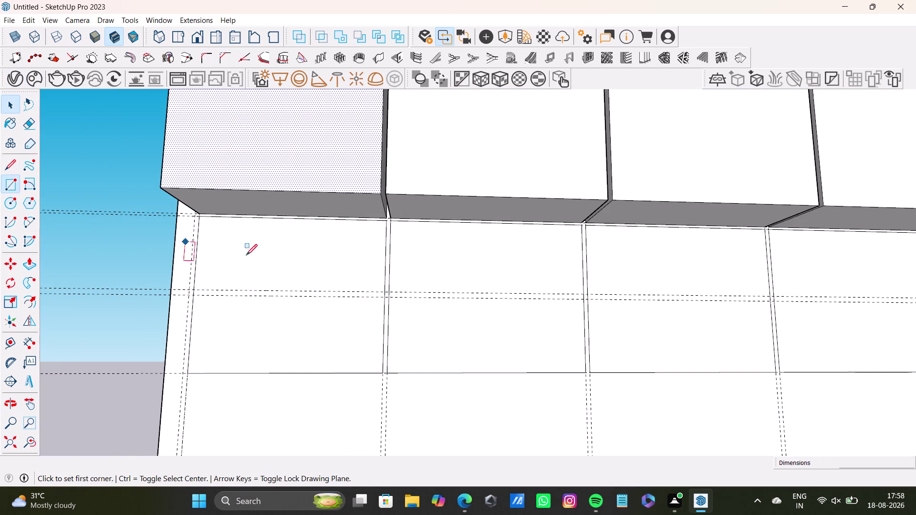
Draw rectangles on the first two panels below the upper cabinets.
scroll(up, 3)
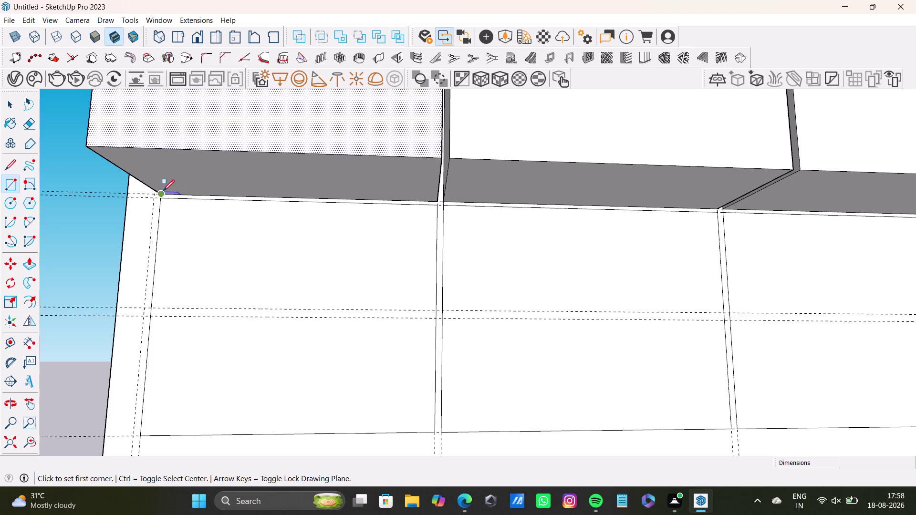
drag(160, 200, 164, 201)
scroll(down, 3)
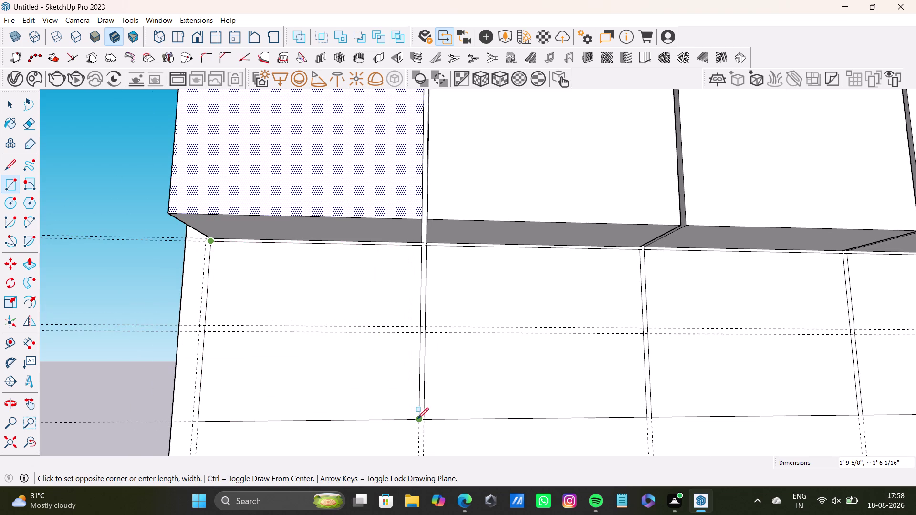
click(418, 418)
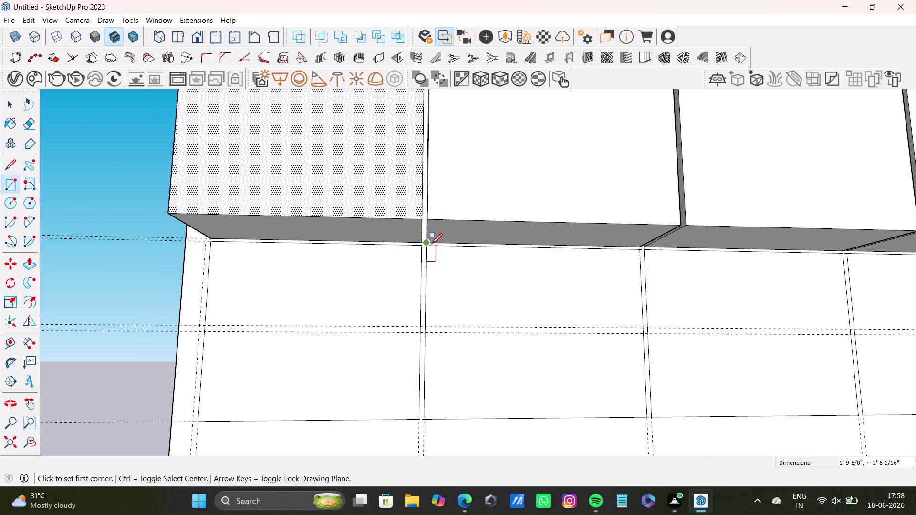
click(428, 244)
click(646, 413)
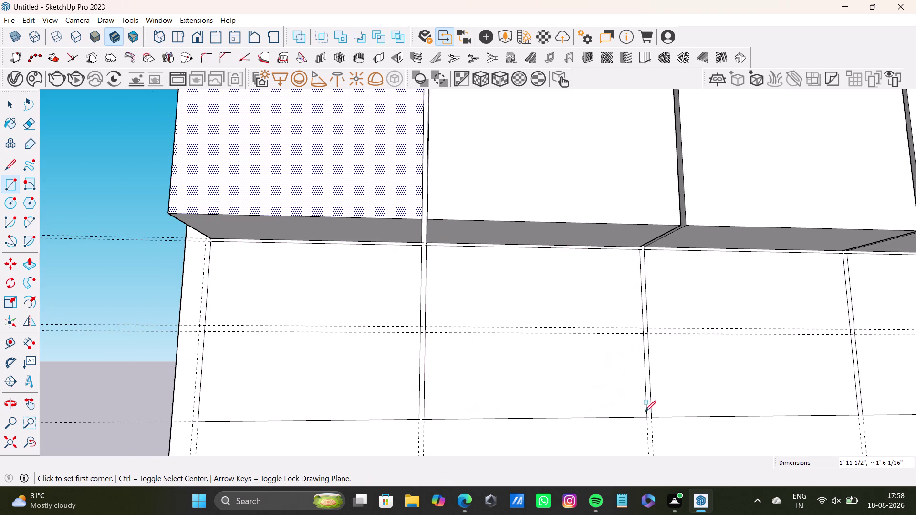
scroll(down, 3)
middle_drag(667, 281, 454, 269)
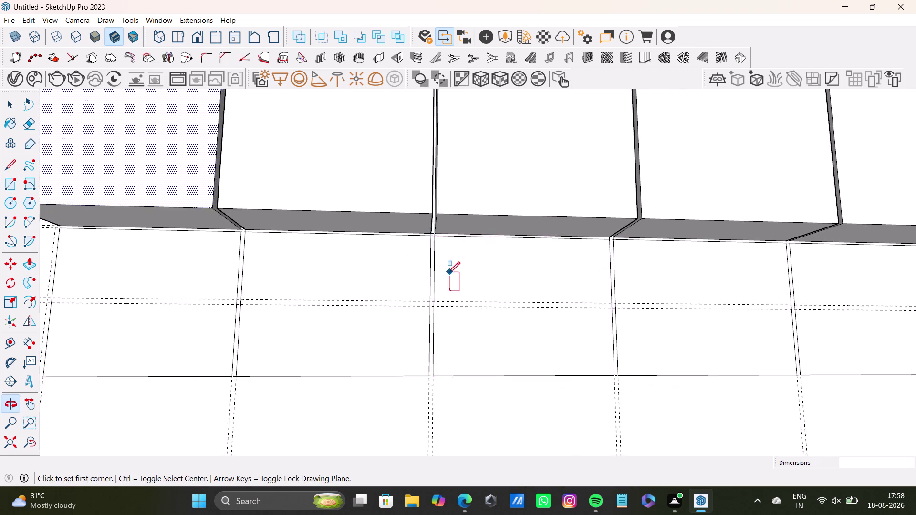
scroll(up, 3)
Draw a corner-to-corner rectangle on the third lower panel.
drag(430, 197, 435, 198)
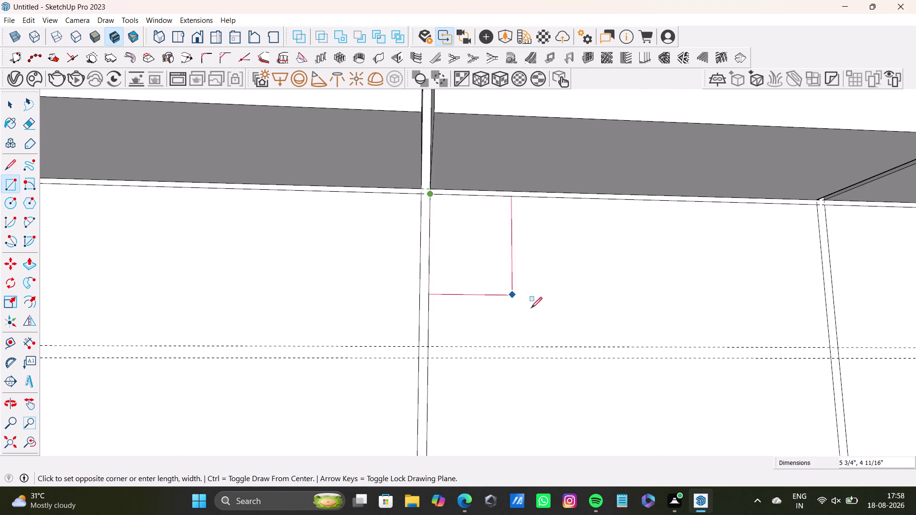
scroll(down, 3)
middle_drag(636, 351, 560, 308)
scroll(up, 3)
click(660, 396)
scroll(down, 3)
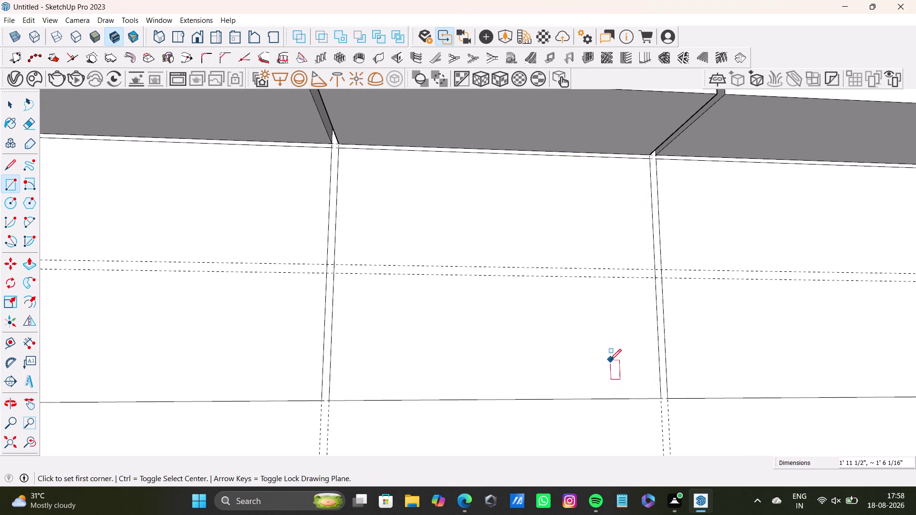
scroll(down, 3)
middle_drag(631, 342, 390, 359)
scroll(up, 3)
Draw rectangles on the last two lower panels and pan back to the first.
drag(409, 212, 419, 216)
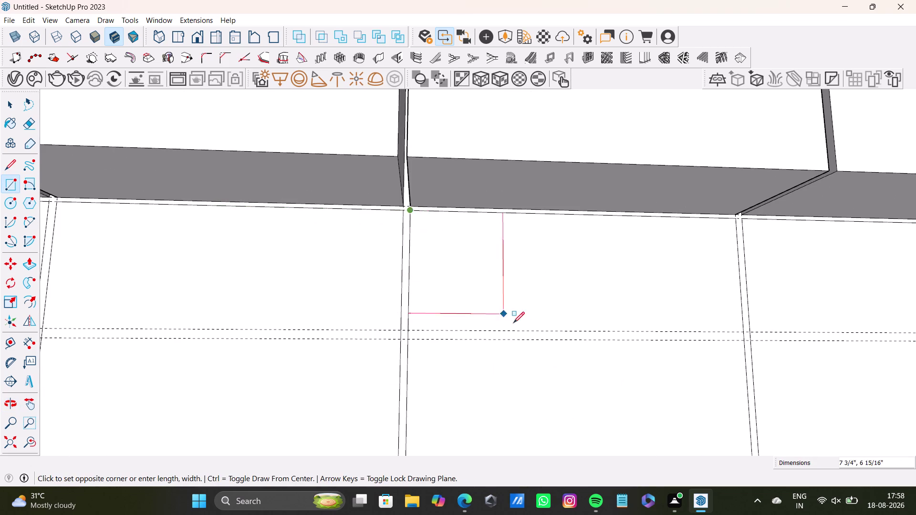
scroll(down, 3)
middle_drag(612, 377, 549, 358)
click(607, 392)
middle_drag(654, 332, 416, 322)
drag(425, 240, 434, 243)
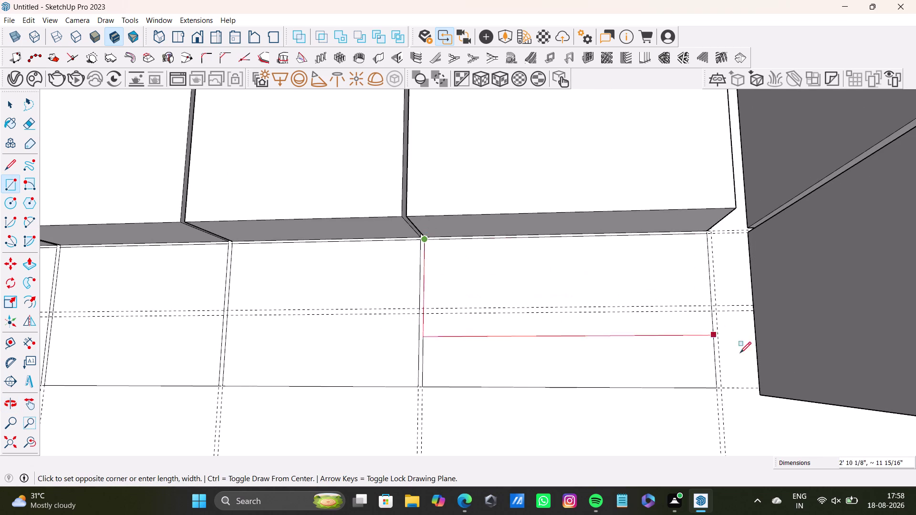
click(715, 385)
scroll(down, 3)
middle_drag(381, 312, 610, 294)
scroll(up, 3)
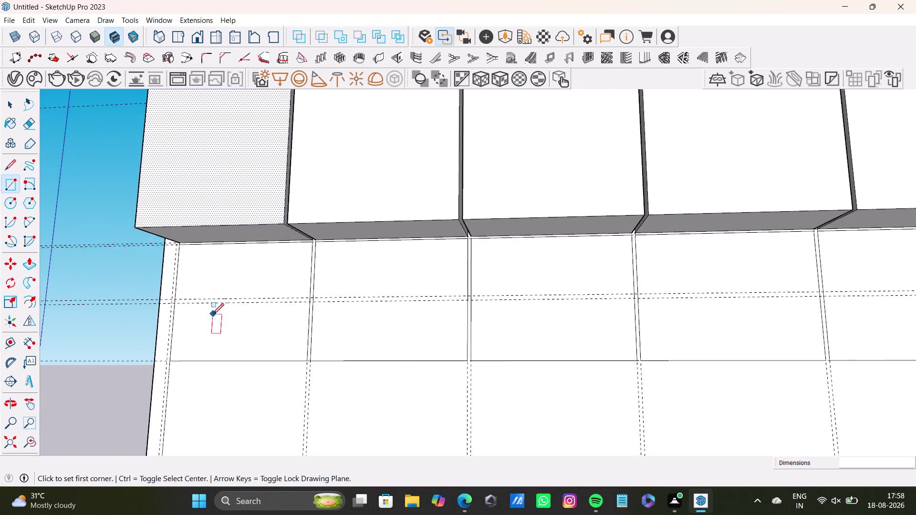
scroll(up, 3)
key(space)
click(242, 273)
Pull the first two lower rectangles out into cabinet boxes.
key(o)
drag(242, 273, 223, 279)
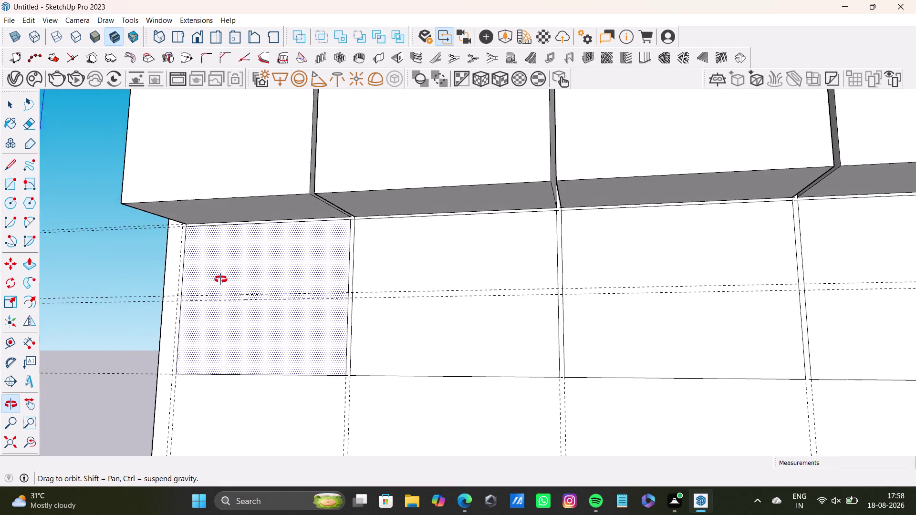
drag(223, 279, 247, 304)
middle_drag(243, 342, 235, 373)
click(257, 265)
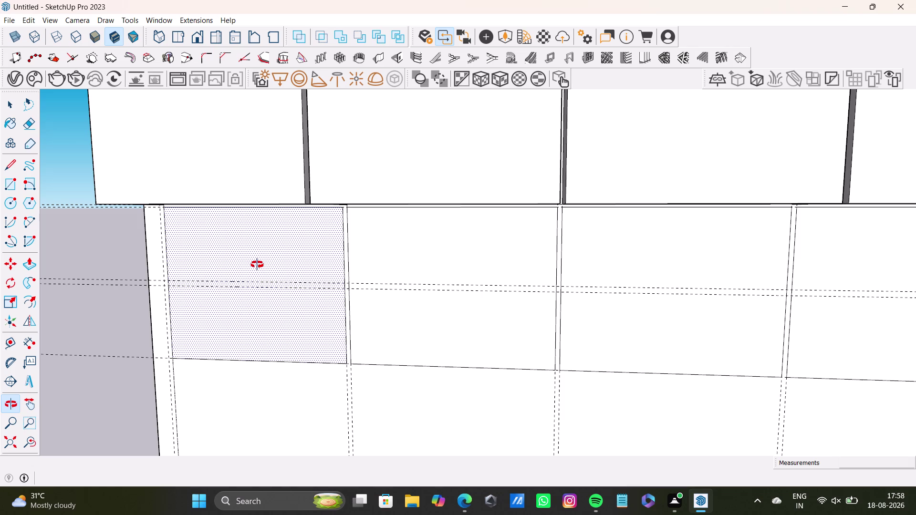
key(p)
drag(260, 262, 192, 191)
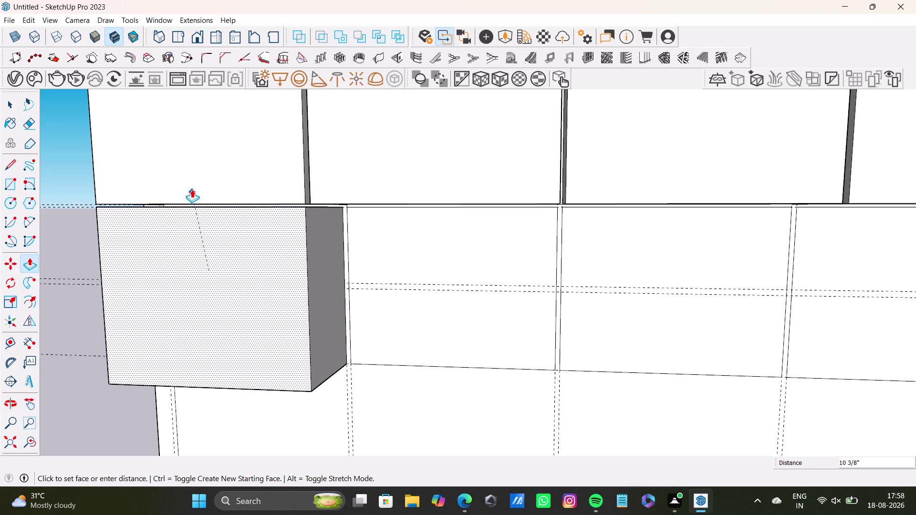
drag(192, 191, 193, 188)
key(space)
click(396, 242)
key(p)
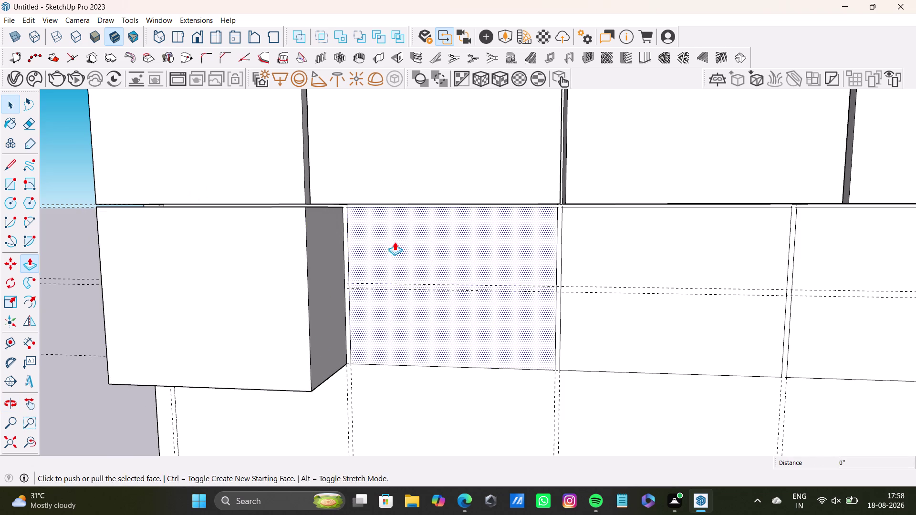
drag(395, 242, 350, 186)
key(space)
Pull the third and fourth lower rectangles out to the matching depth.
click(620, 238)
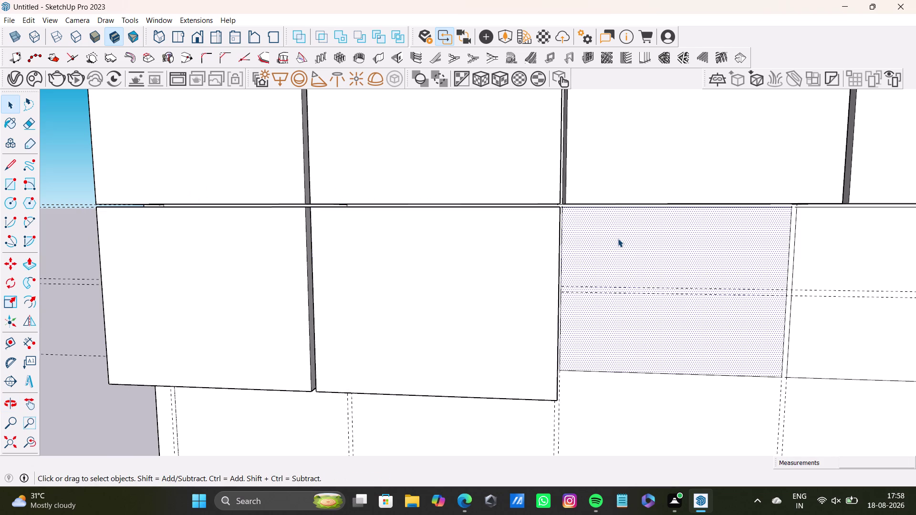
key(p)
drag(615, 239, 583, 162)
scroll(down, 3)
middle_drag(603, 225, 536, 225)
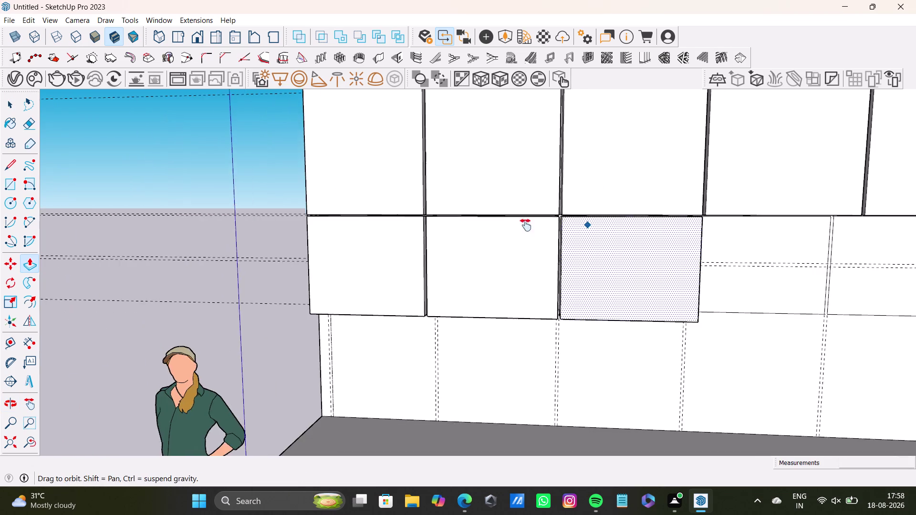
middle_drag(536, 225, 344, 251)
key(space)
click(539, 265)
key(p)
drag(538, 264, 491, 240)
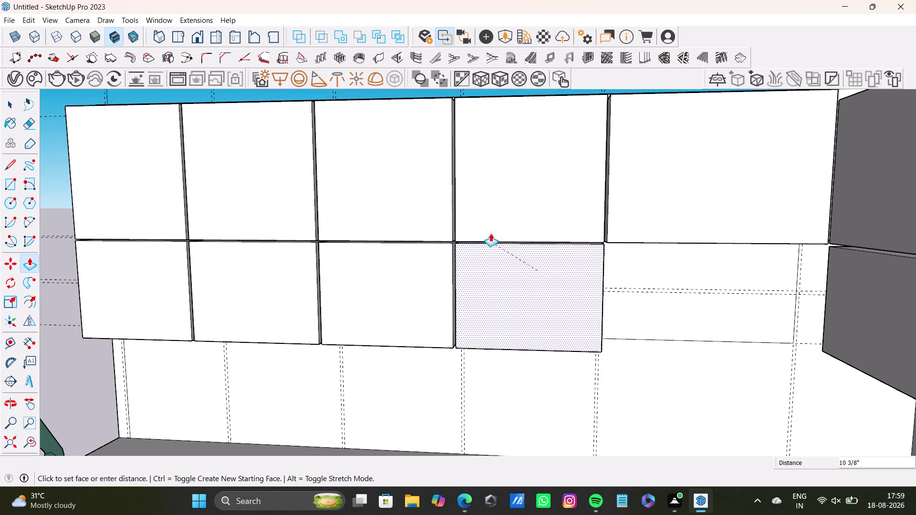
drag(491, 241, 494, 211)
key(space)
Pull the last lower rectangle out and orbit out to view both rows.
click(642, 260)
key(p)
drag(642, 260, 593, 234)
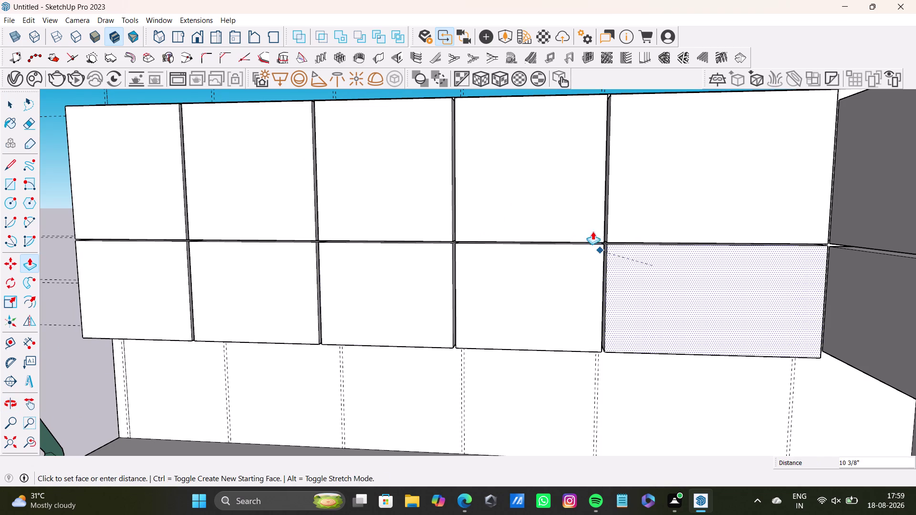
drag(593, 234, 604, 209)
key(space)
scroll(down, 3)
middle_drag(471, 279, 598, 246)
scroll(up, 3)
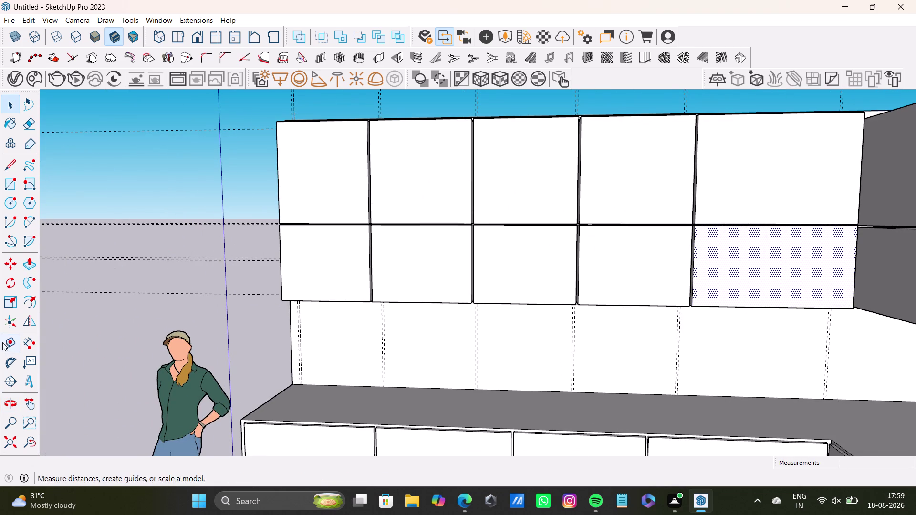
click(12, 341)
scroll(up, 3)
Measure down from the cabinet top edge to place a guide, then a second just below.
click(345, 198)
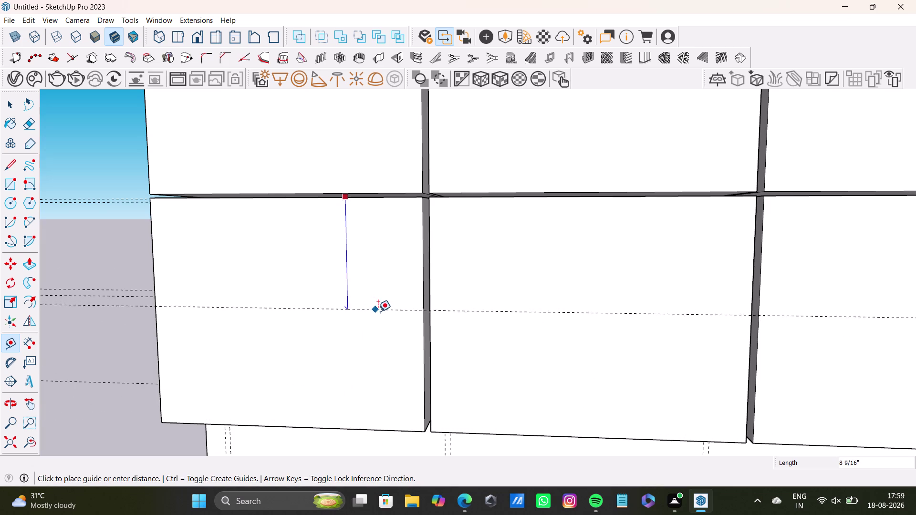
click(380, 314)
click(382, 314)
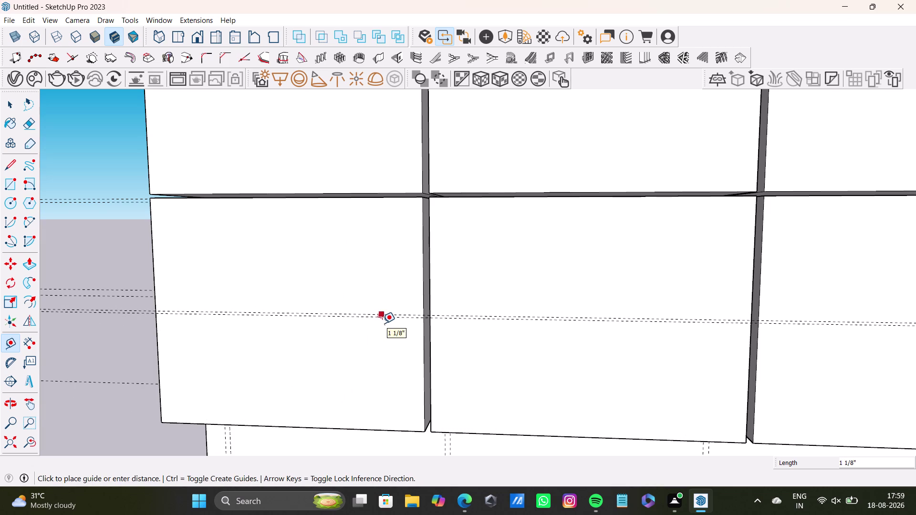
scroll(up, 3)
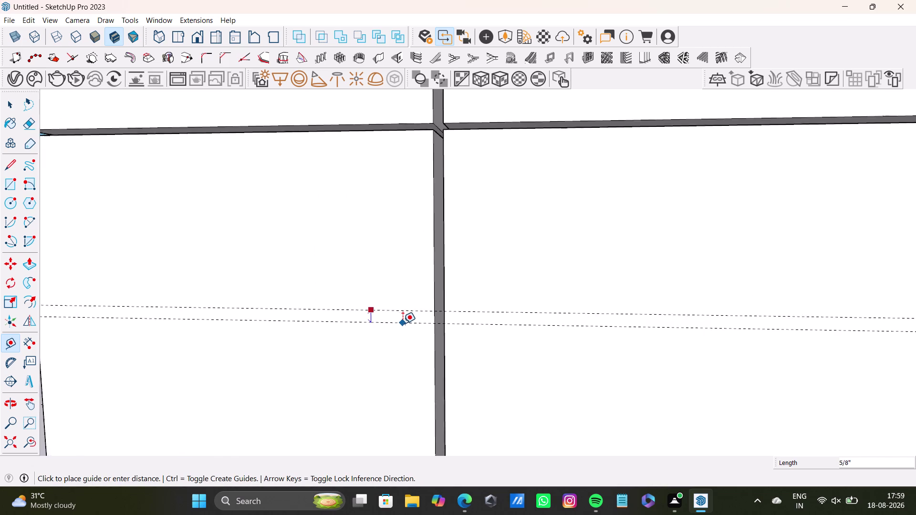
scroll(up, 3)
click(410, 314)
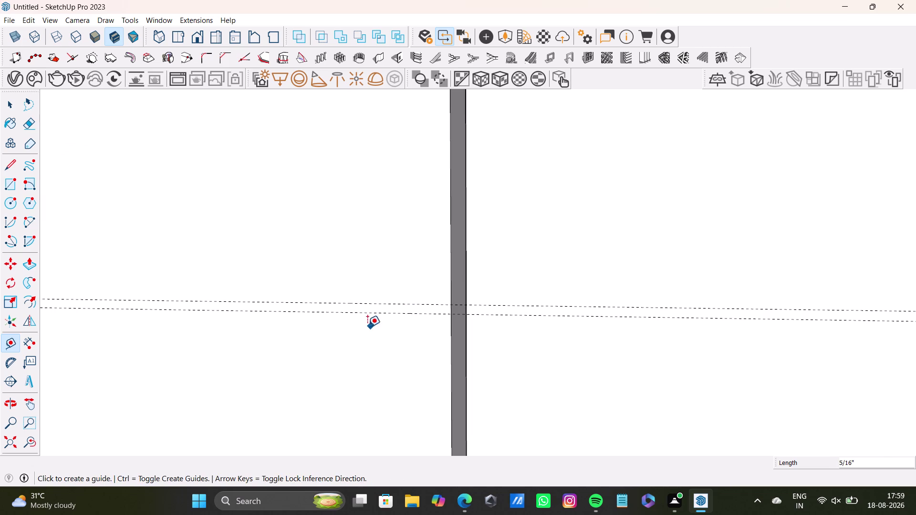
scroll(down, 3)
key(space)
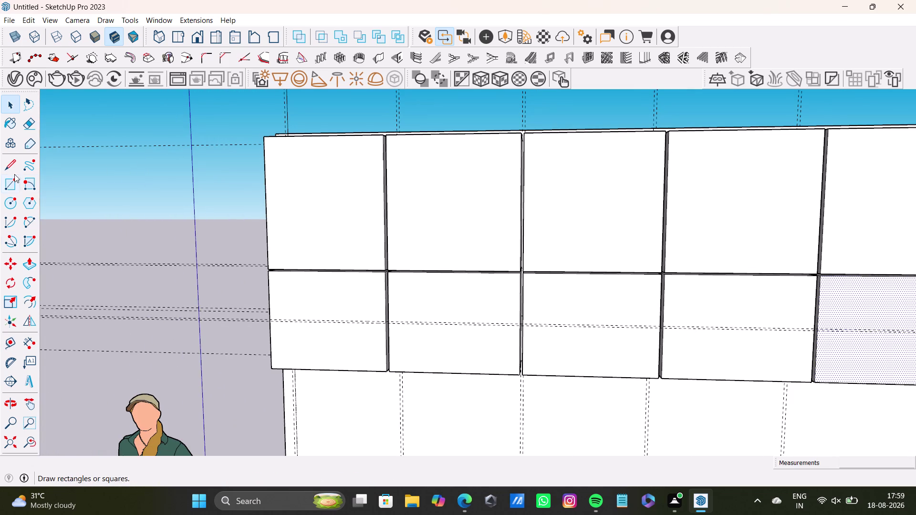
Start tracing reveal lines where the guides meet the first cabinet front's left edge.
click(7, 165)
scroll(up, 3)
click(287, 373)
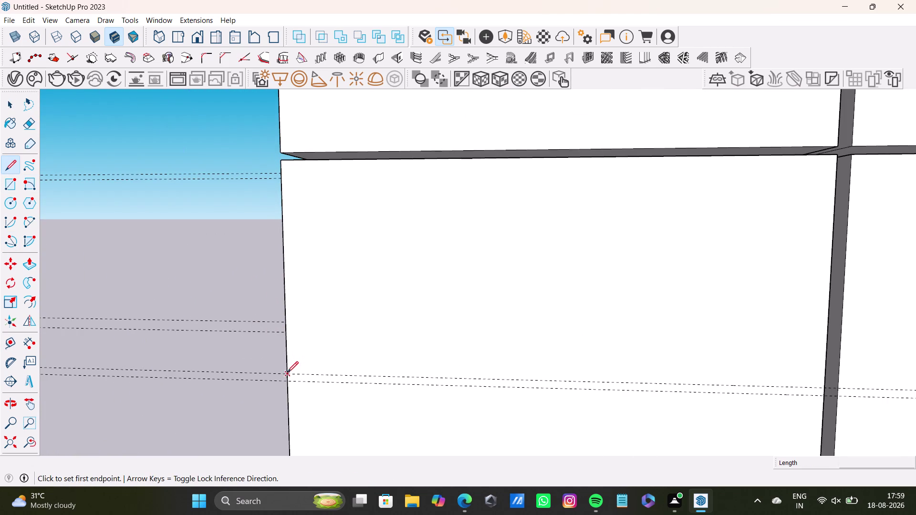
click(824, 384)
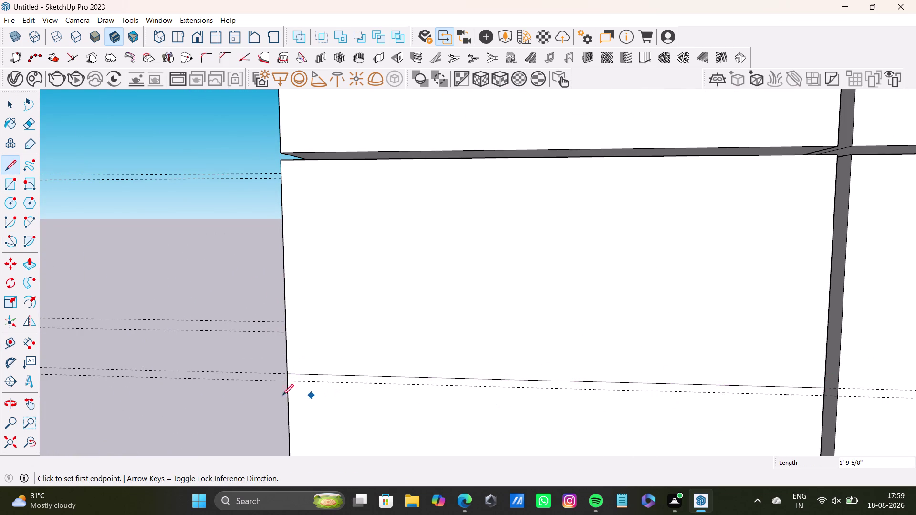
drag(288, 380, 294, 379)
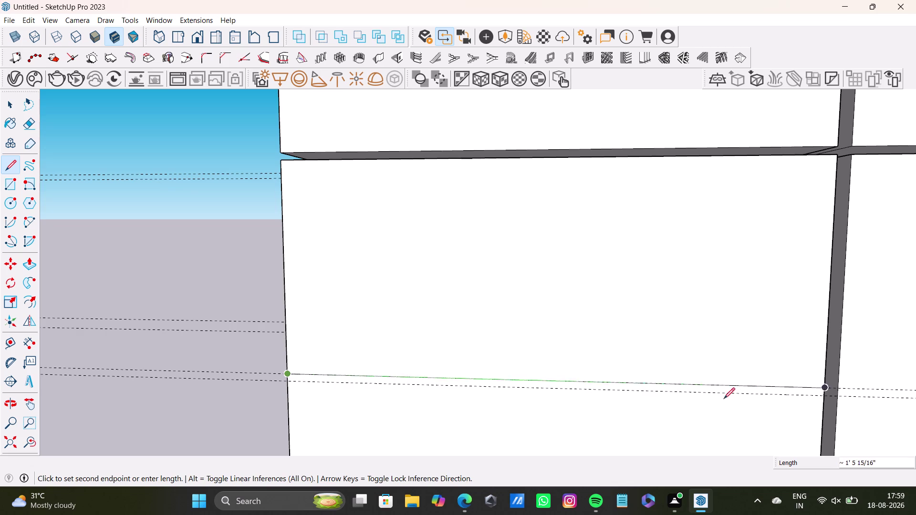
key(space)
key(l)
scroll(up, 3)
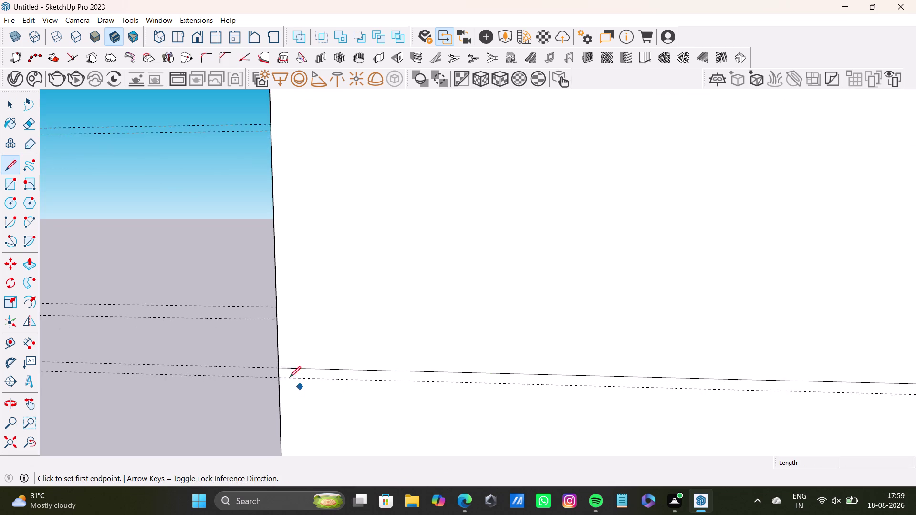
scroll(up, 3)
click(275, 376)
scroll(down, 3)
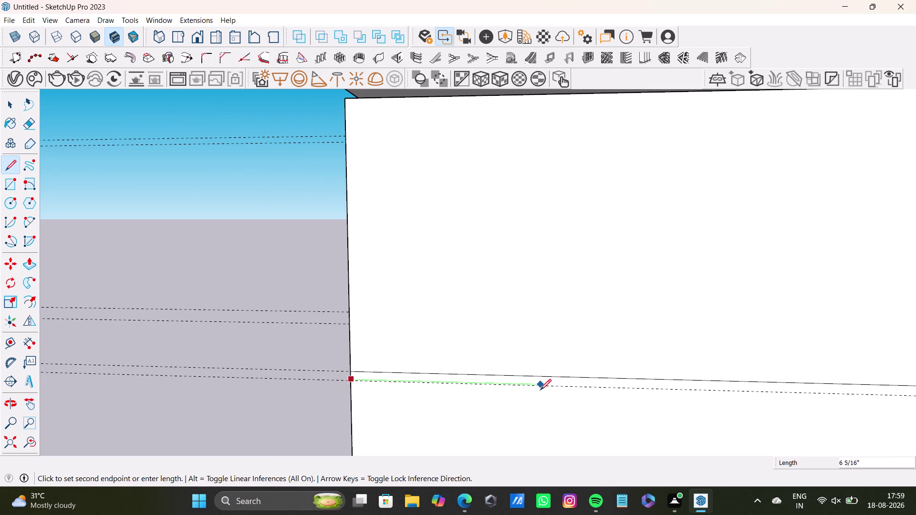
key(l)
scroll(down, 3)
Draw the upper reveal line from the left edge to the divider.
middle_drag(445, 394, 371, 343)
scroll(up, 3)
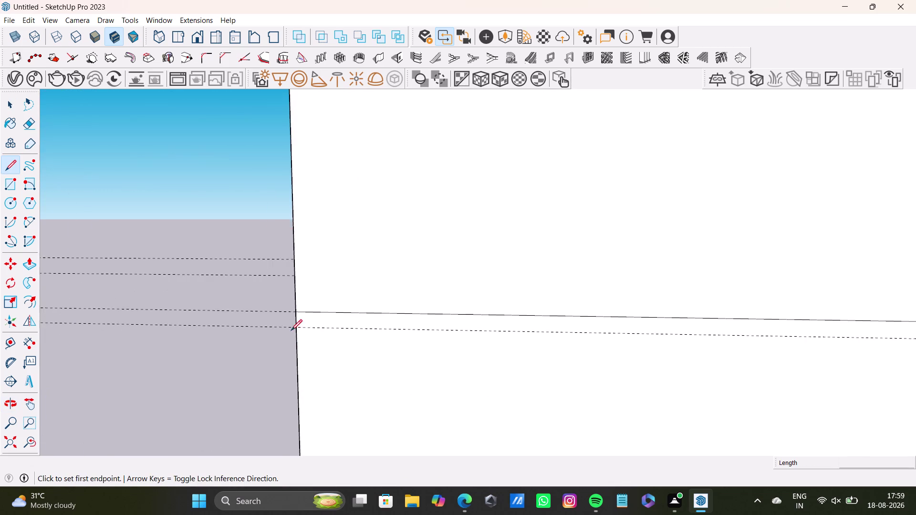
scroll(up, 3)
scroll(down, 3)
middle_drag(535, 355, 391, 304)
scroll(up, 3)
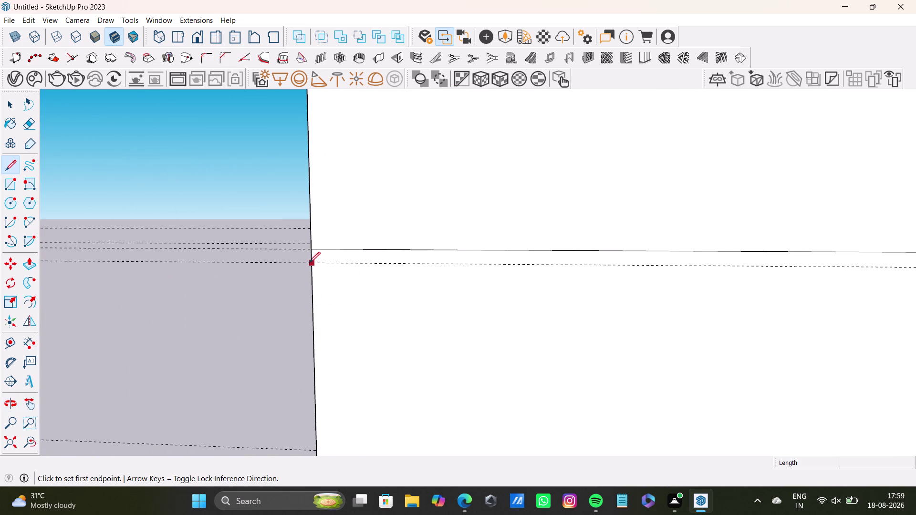
click(310, 263)
scroll(down, 3)
middle_drag(800, 263, 439, 267)
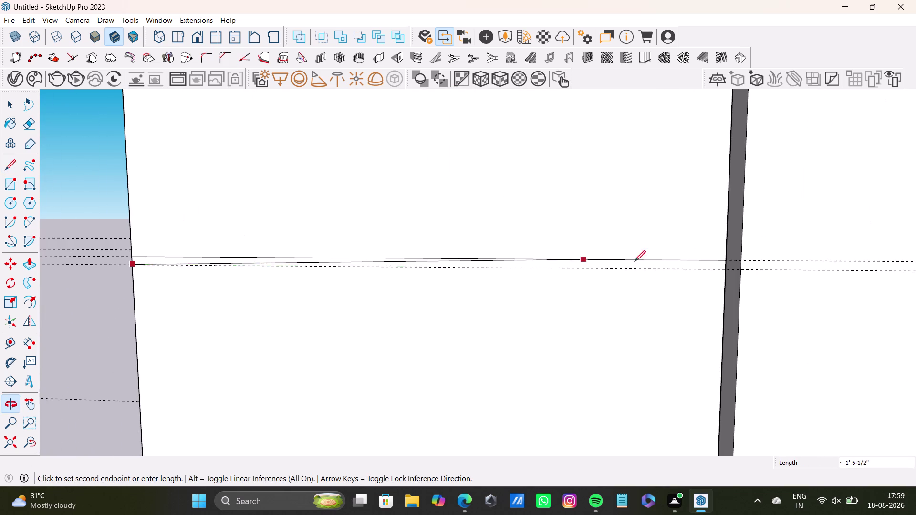
click(726, 268)
key(ctrl+z)
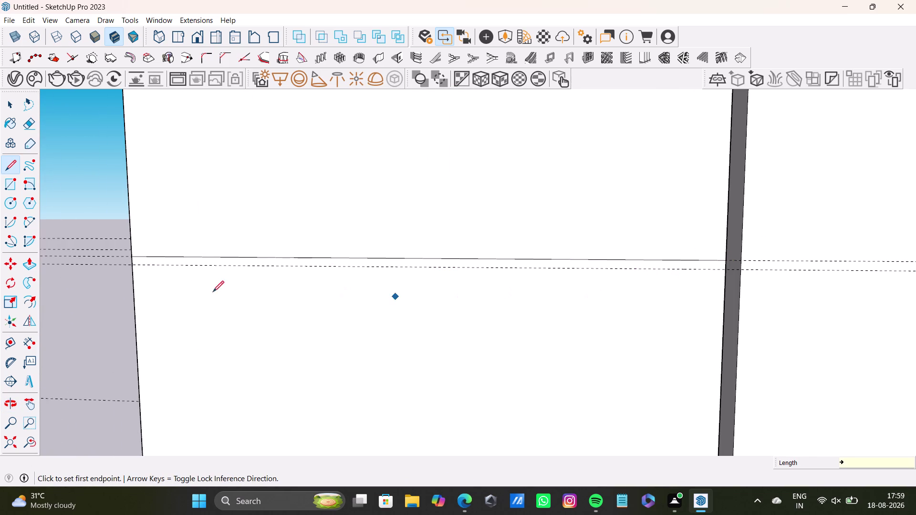
scroll(up, 3)
Draw the lower reveal line along its guide to the divider.
click(106, 264)
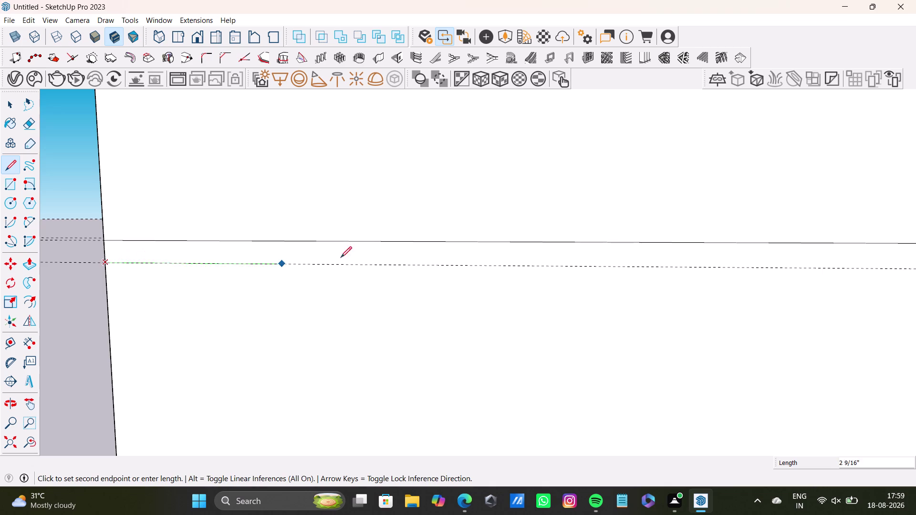
scroll(down, 3)
middle_drag(815, 273, 401, 311)
scroll(down, 3)
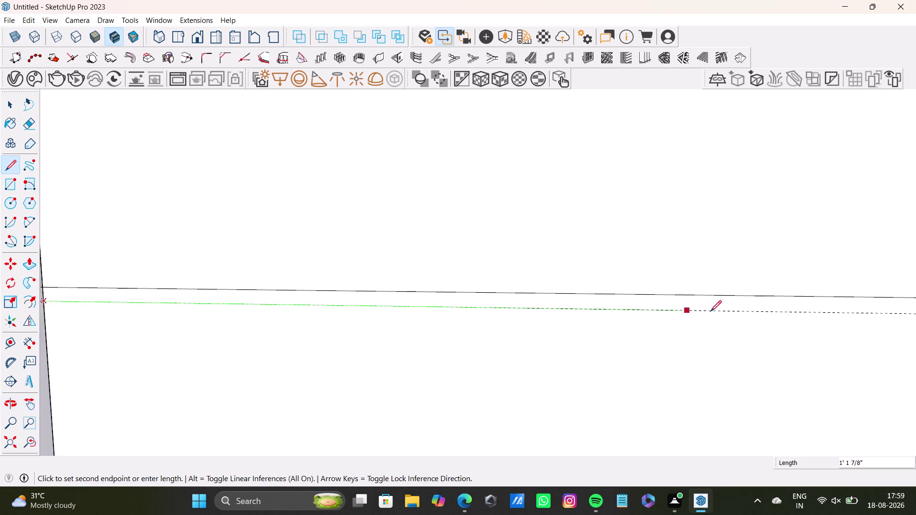
scroll(down, 3)
middle_drag(738, 312, 312, 353)
click(625, 358)
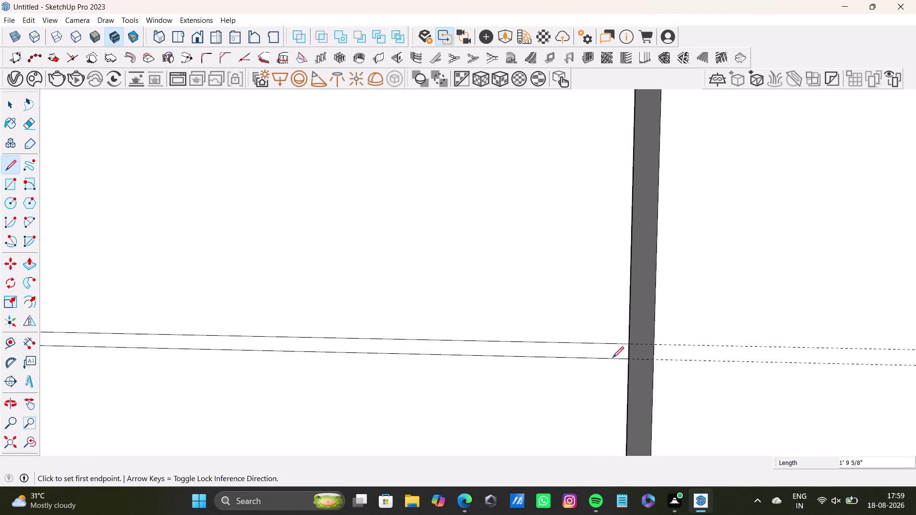
Begin a reveal line on the next cabinet front, ending at the next divider.
scroll(down, 3)
middle_drag(579, 356, 250, 305)
scroll(up, 3)
scroll(up, 3)
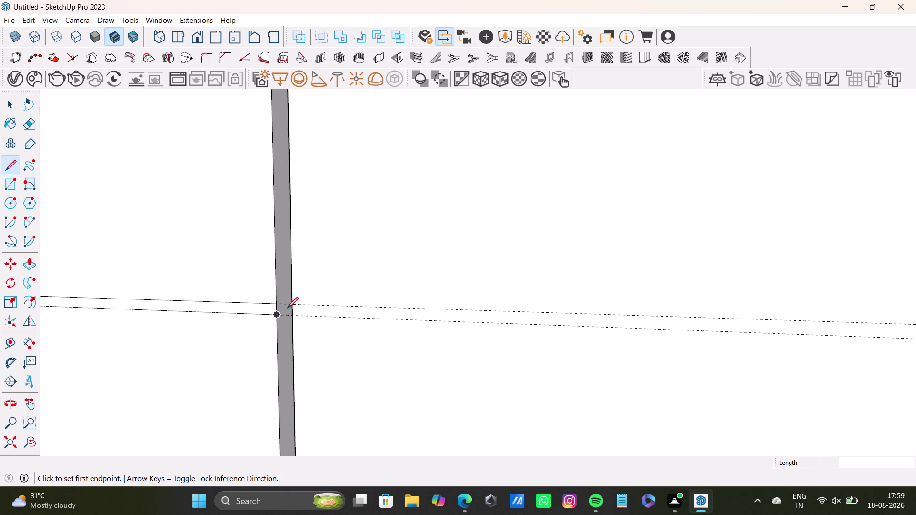
scroll(up, 3)
drag(292, 299, 303, 300)
scroll(down, 3)
middle_drag(631, 319, 243, 334)
click(663, 347)
key(space)
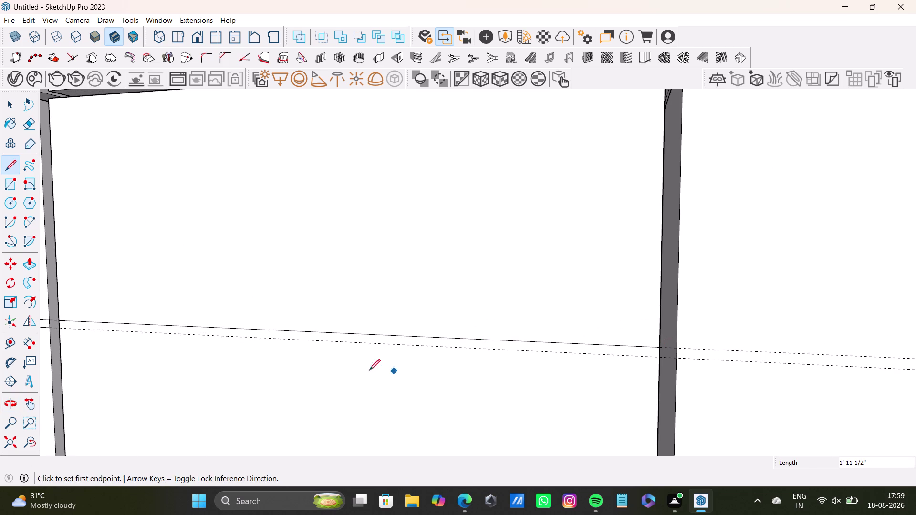
click(8, 161)
Trace the lower reveal line on that front between its dividers.
scroll(up, 3)
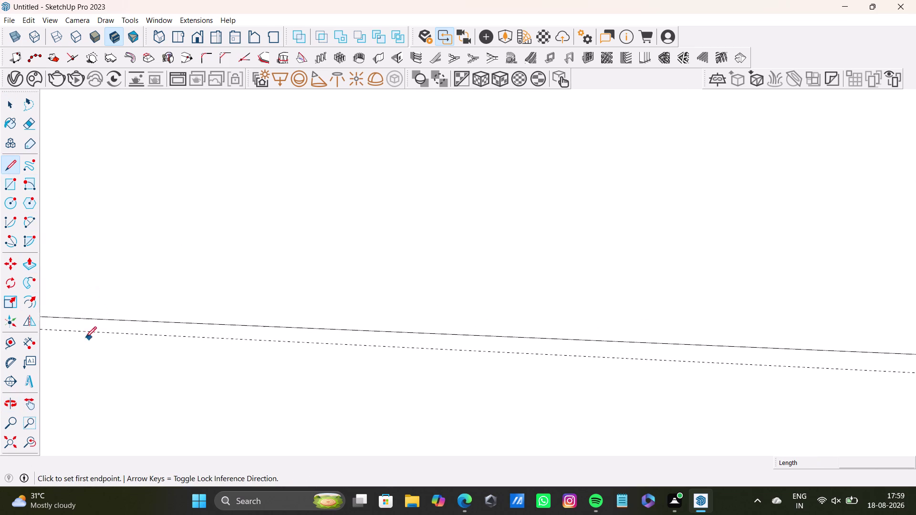
middle_drag(89, 341, 226, 310)
click(158, 298)
scroll(down, 3)
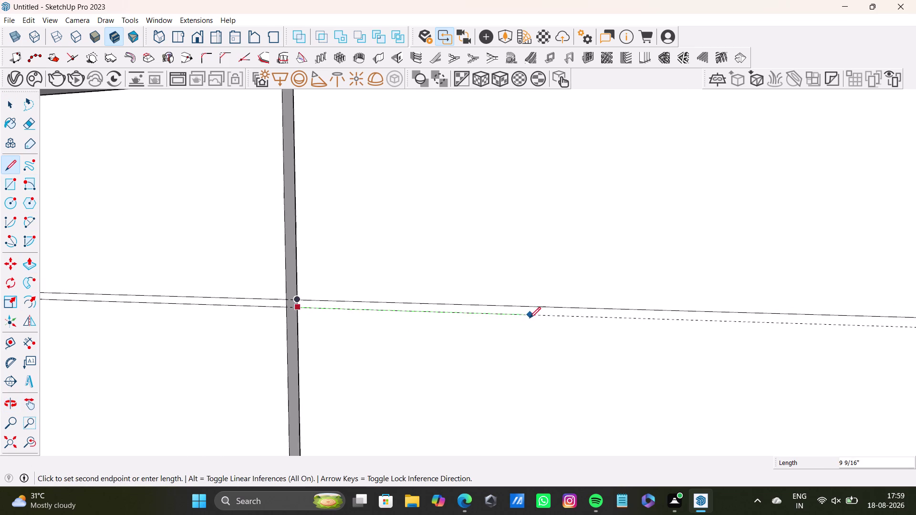
middle_drag(557, 321, 165, 357)
click(512, 368)
scroll(down, 3)
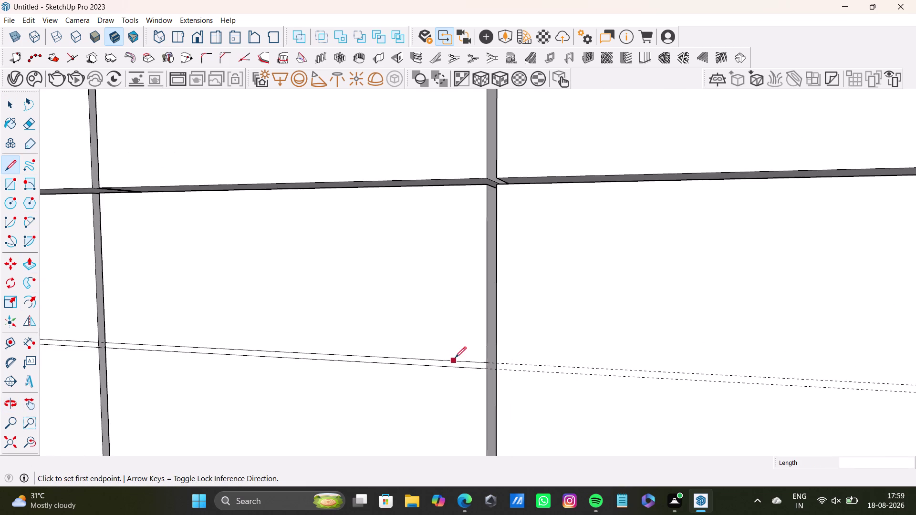
Draw upper and lower reveal lines across the following door front.
middle_drag(455, 358, 299, 355)
scroll(up, 3)
middle_drag(375, 395, 320, 363)
scroll(up, 3)
click(243, 335)
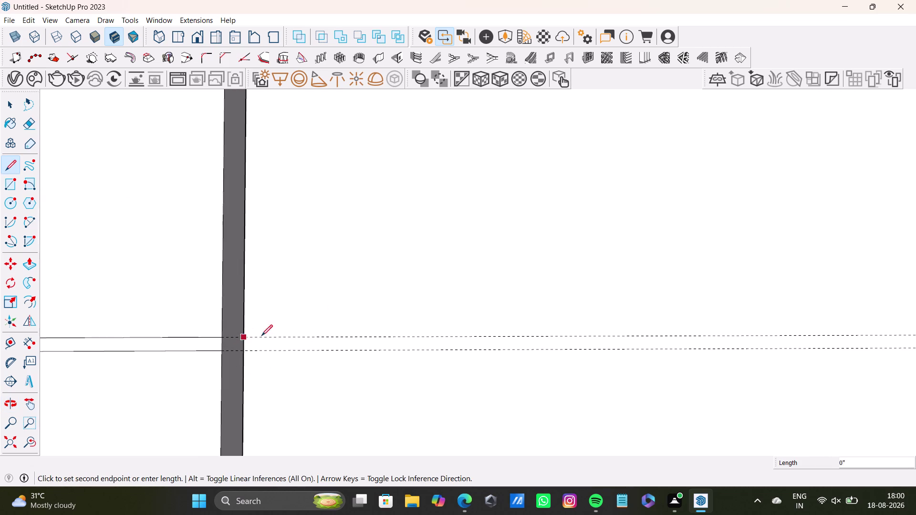
scroll(down, 3)
middle_drag(642, 339, 368, 364)
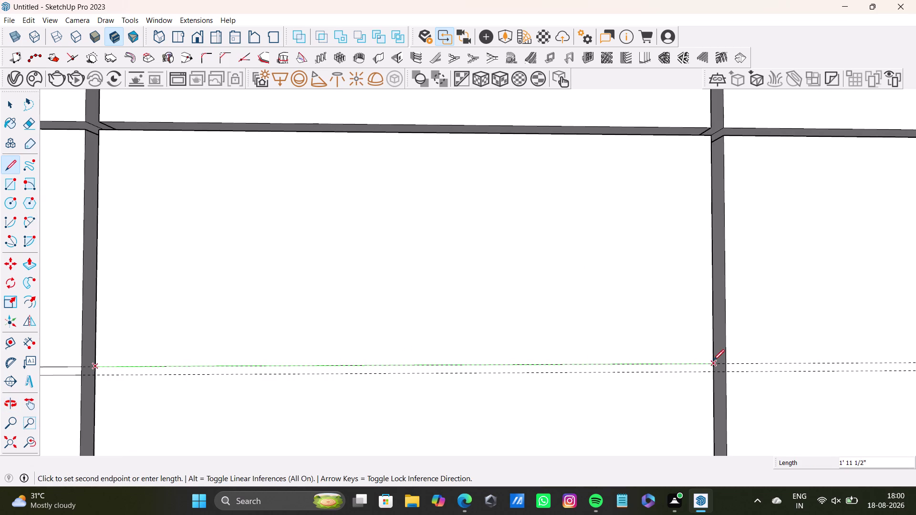
click(713, 360)
drag(94, 375, 106, 377)
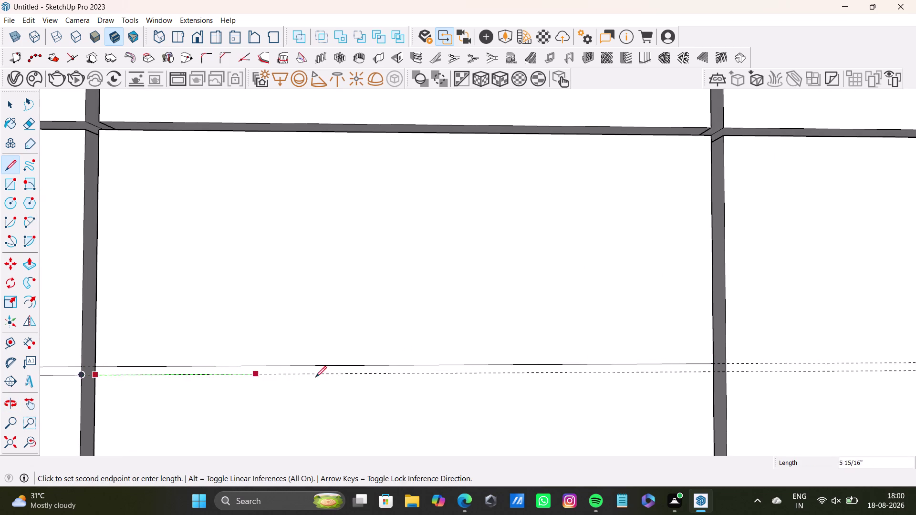
click(710, 375)
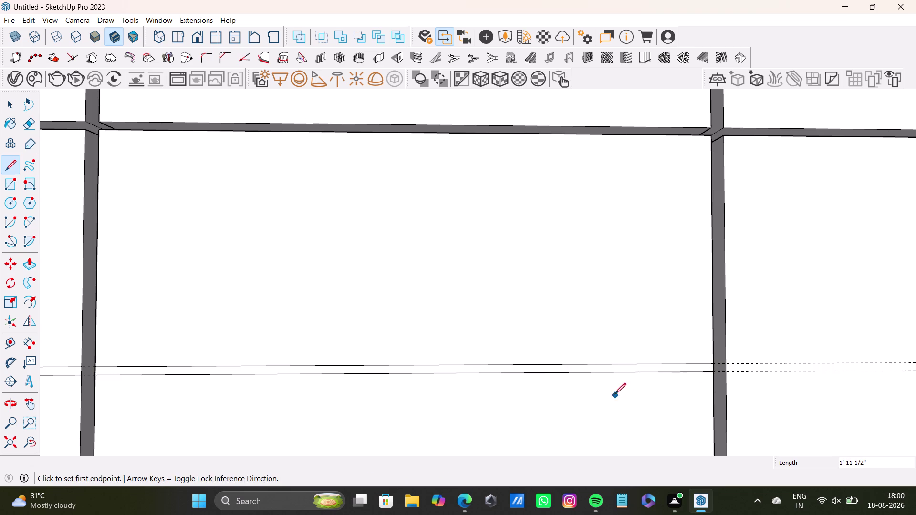
Add the upper and lower reveal lines on the next door front to the right divider.
scroll(down, 3)
middle_drag(620, 389, 303, 372)
scroll(up, 3)
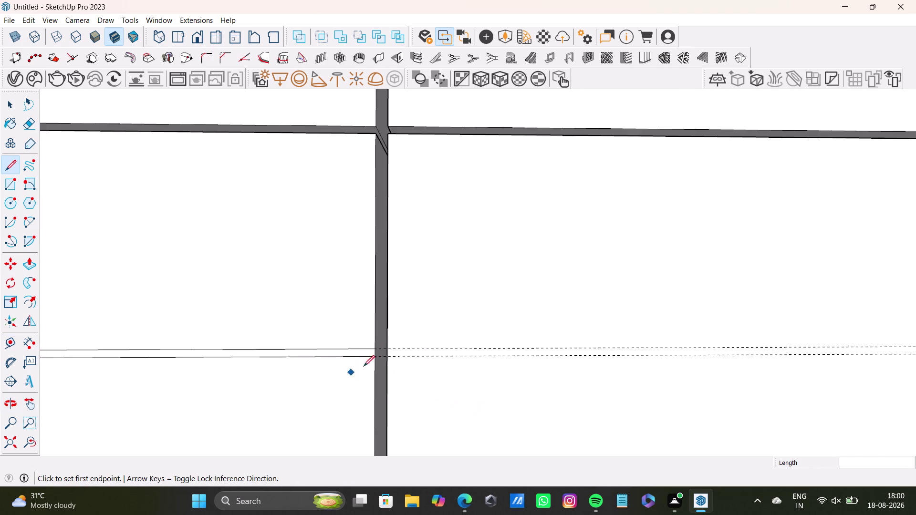
scroll(up, 3)
click(374, 346)
scroll(down, 3)
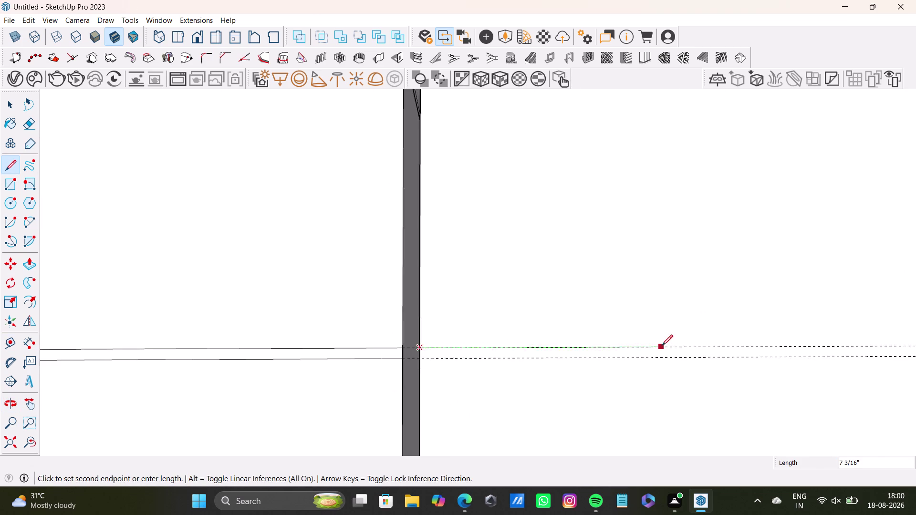
scroll(down, 3)
middle_drag(695, 345, 316, 384)
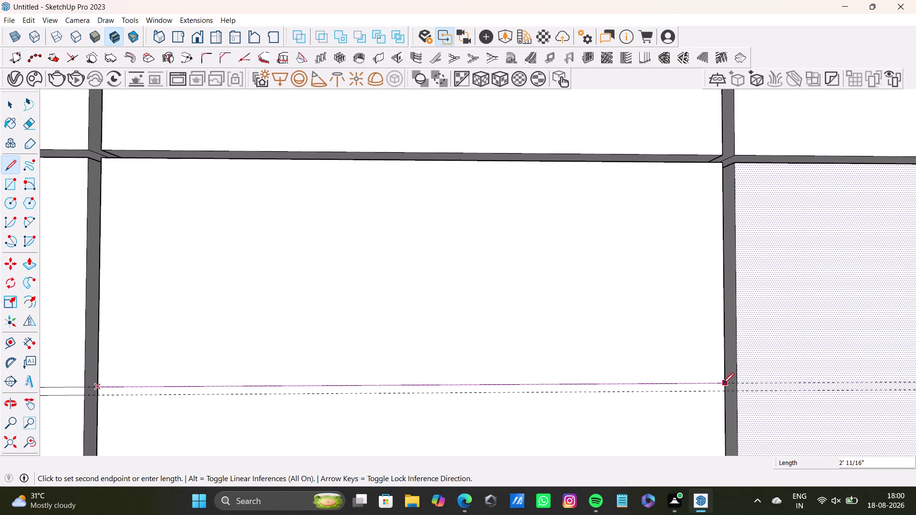
click(723, 385)
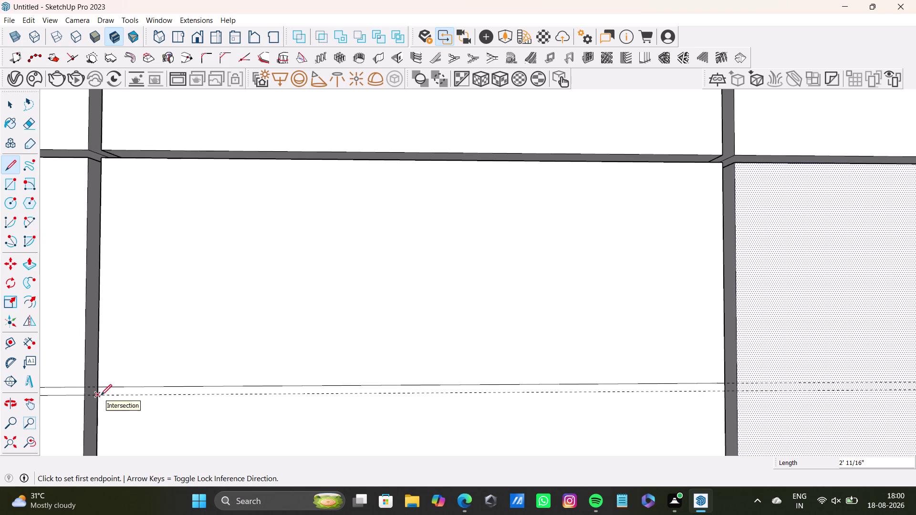
click(99, 396)
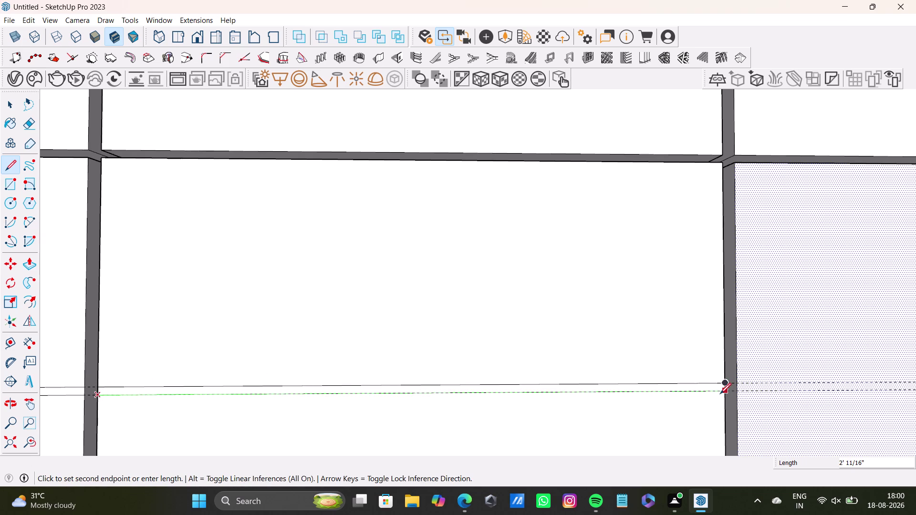
click(720, 394)
scroll(down, 3)
Trace reveal lines across the shaded front toward the corner cabinet, undoing the last line.
middle_drag(692, 404, 294, 357)
scroll(up, 3)
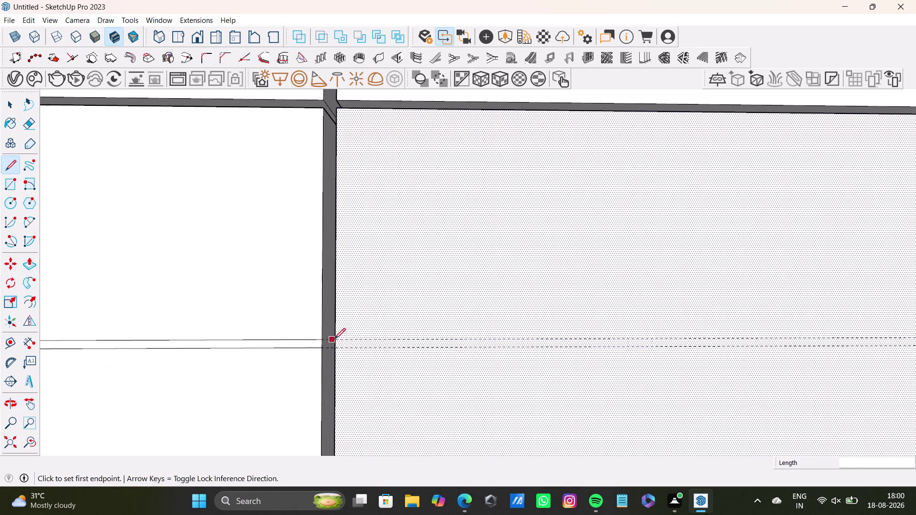
drag(336, 338, 344, 338)
scroll(down, 3)
middle_drag(647, 342, 352, 388)
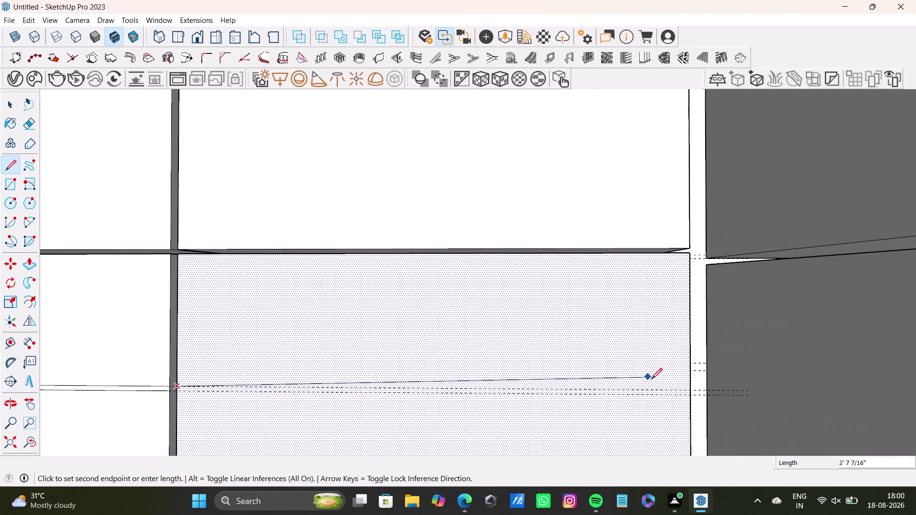
click(690, 392)
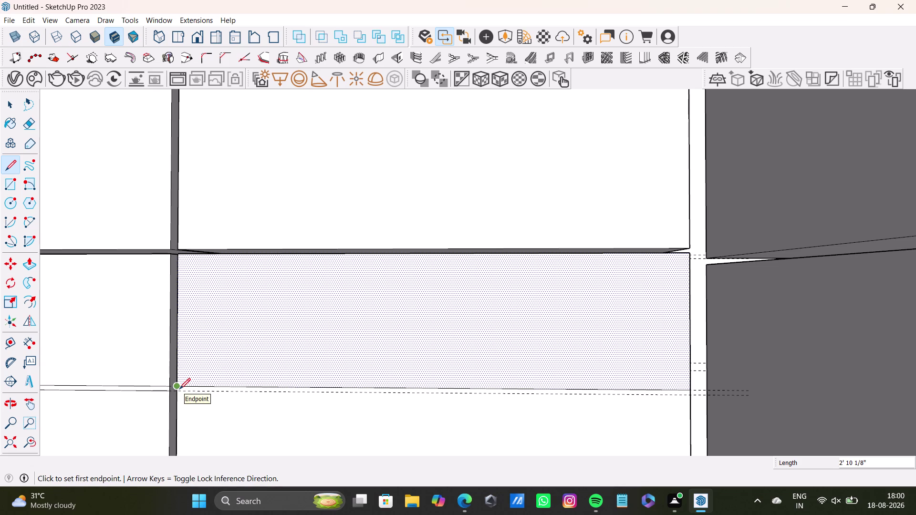
scroll(up, 3)
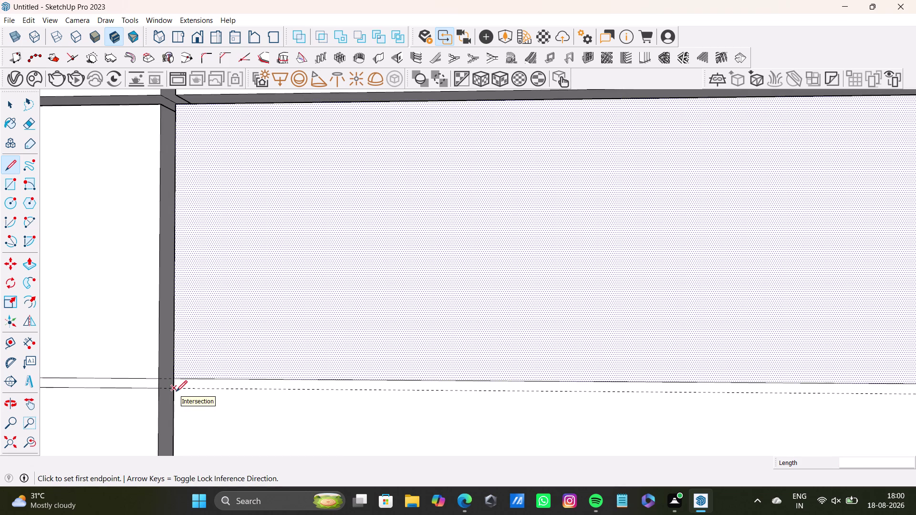
drag(177, 390, 188, 389)
scroll(down, 3)
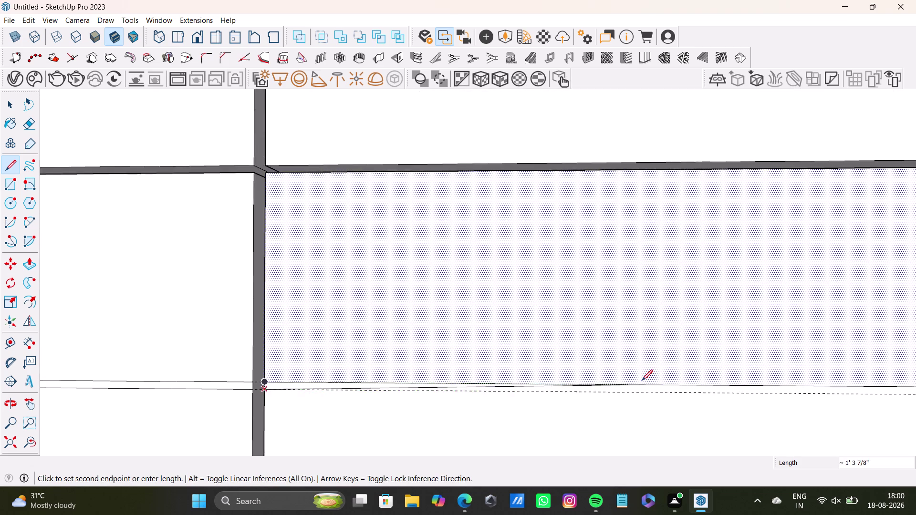
scroll(down, 3)
middle_drag(680, 390, 343, 407)
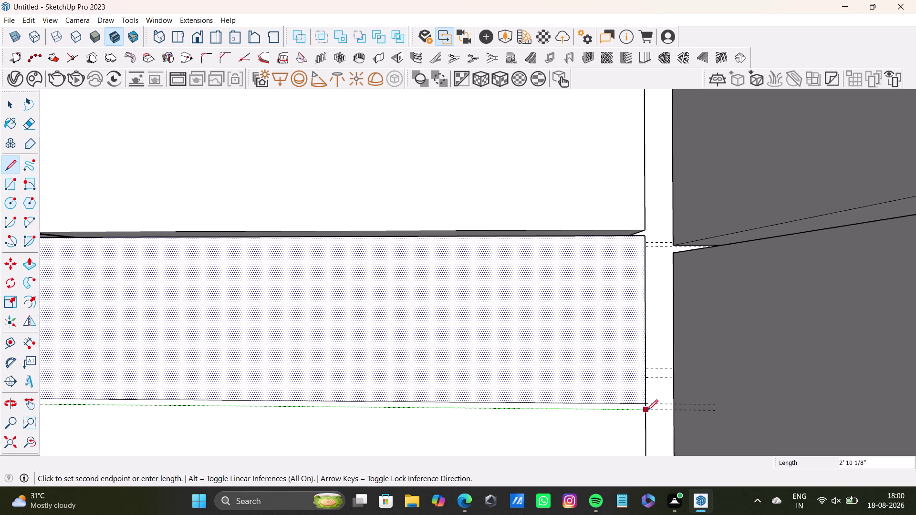
click(648, 410)
key(ctrl+z)
Draw a dividing line from the cabinet front's left edge to its far end.
scroll(down, 3)
middle_drag(167, 400, 313, 342)
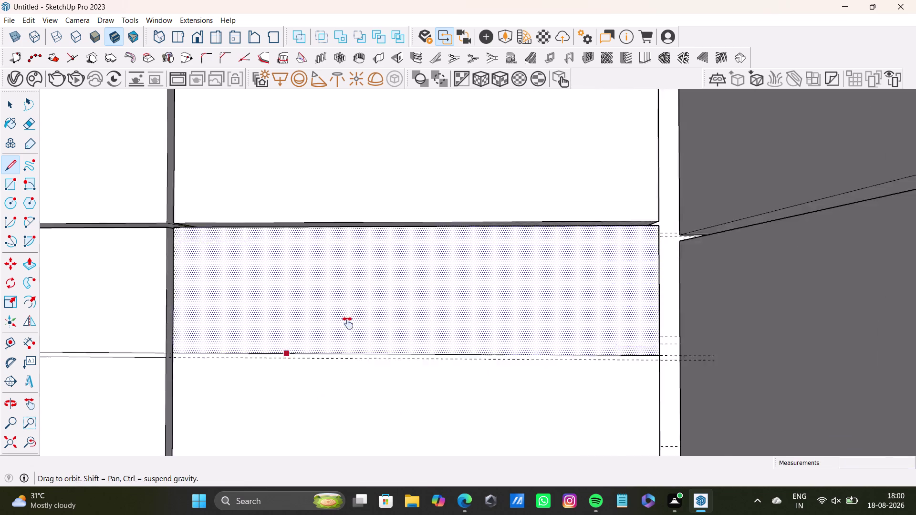
middle_drag(313, 341, 360, 318)
scroll(up, 3)
click(178, 298)
scroll(down, 3)
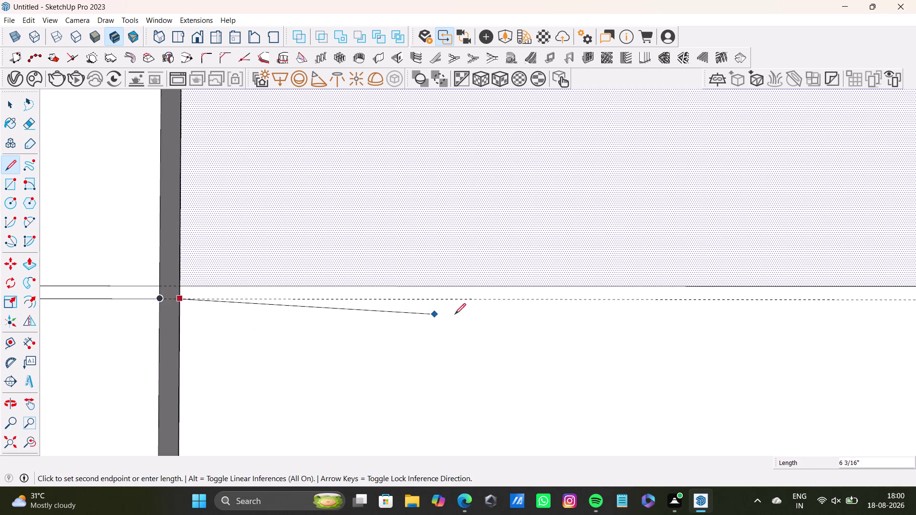
scroll(down, 3)
middle_drag(592, 313, 144, 347)
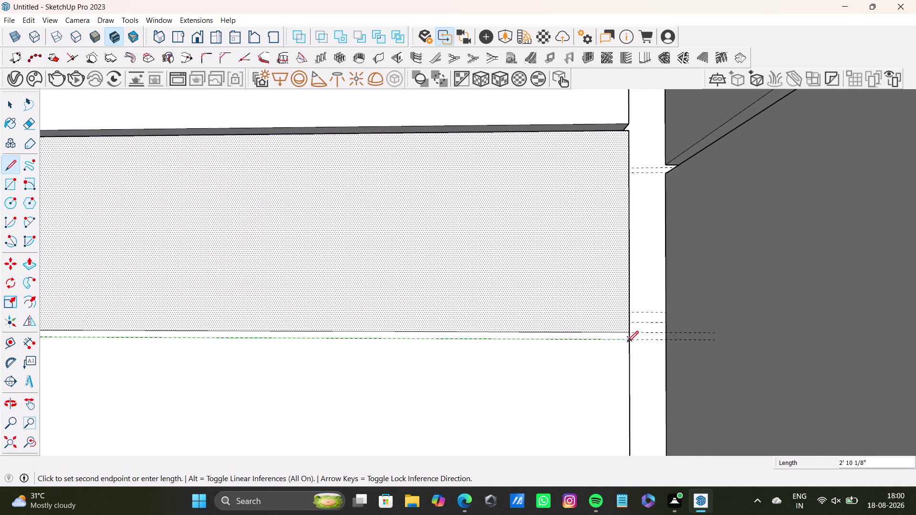
click(628, 342)
scroll(down, 3)
key(space)
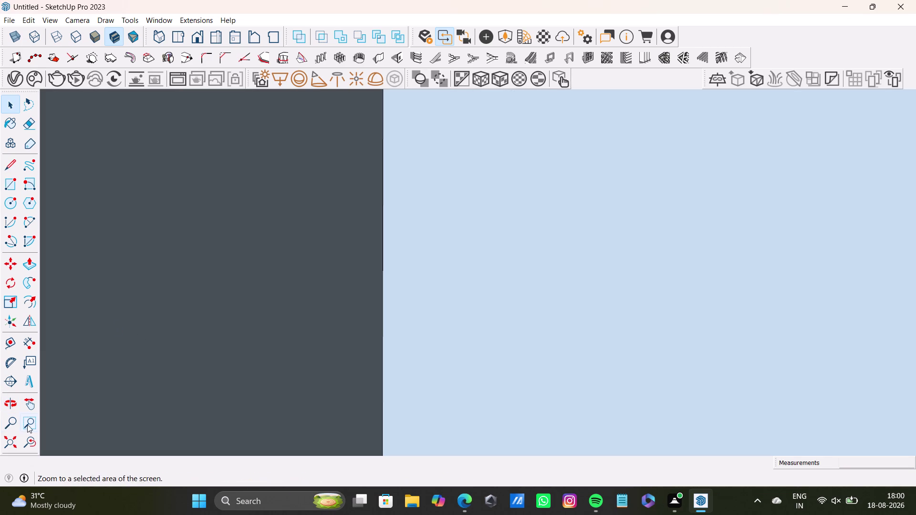
click(6, 441)
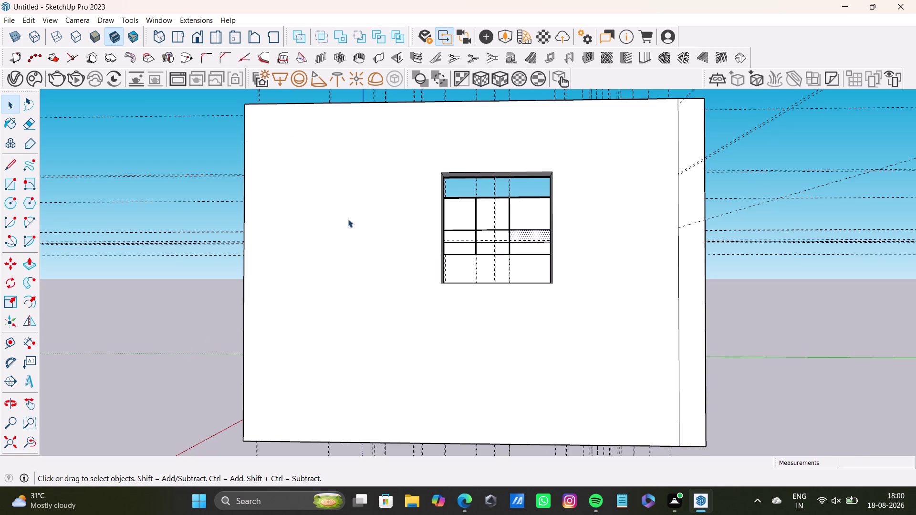
middle_drag(374, 219, 340, 399)
scroll(up, 3)
scroll(down, 3)
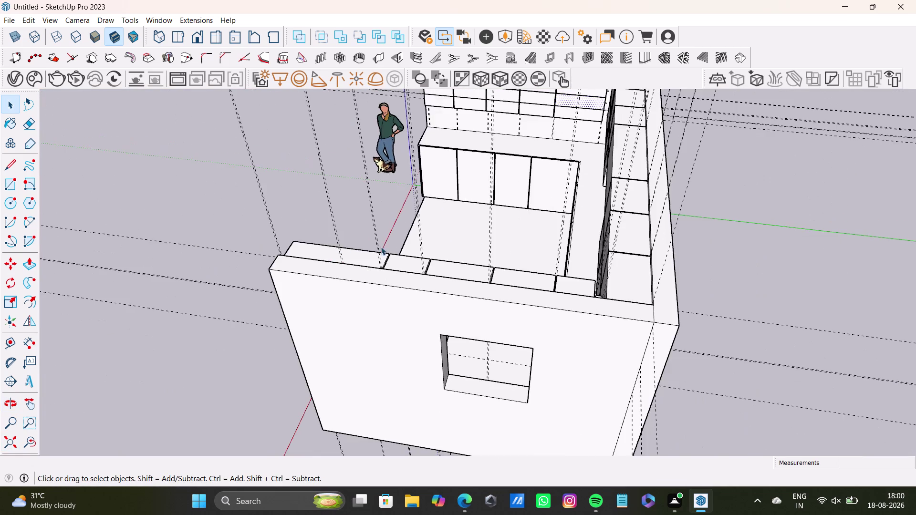
middle_drag(402, 247, 468, 248)
scroll(down, 3)
middle_drag(462, 182, 349, 409)
scroll(up, 3)
middle_drag(338, 352, 397, 297)
scroll(up, 3)
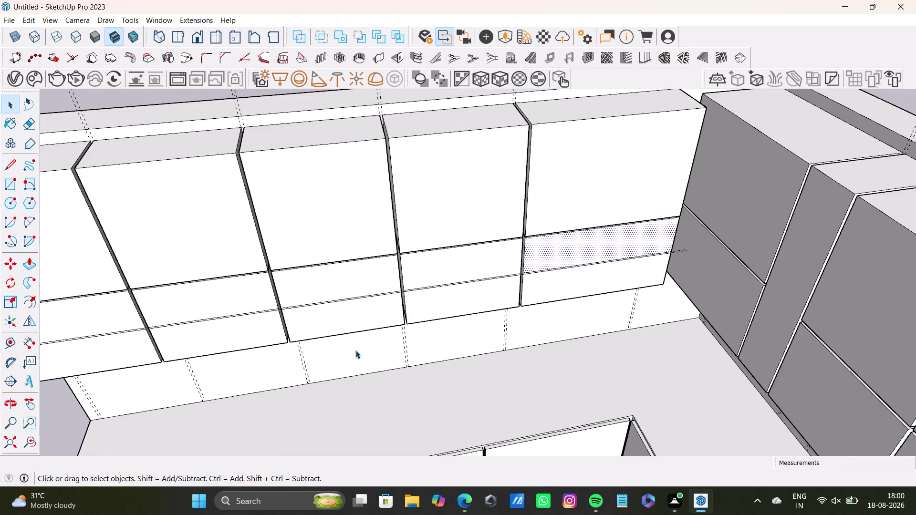
middle_drag(336, 337, 453, 284)
scroll(up, 3)
middle_drag(225, 307, 333, 211)
scroll(up, 3)
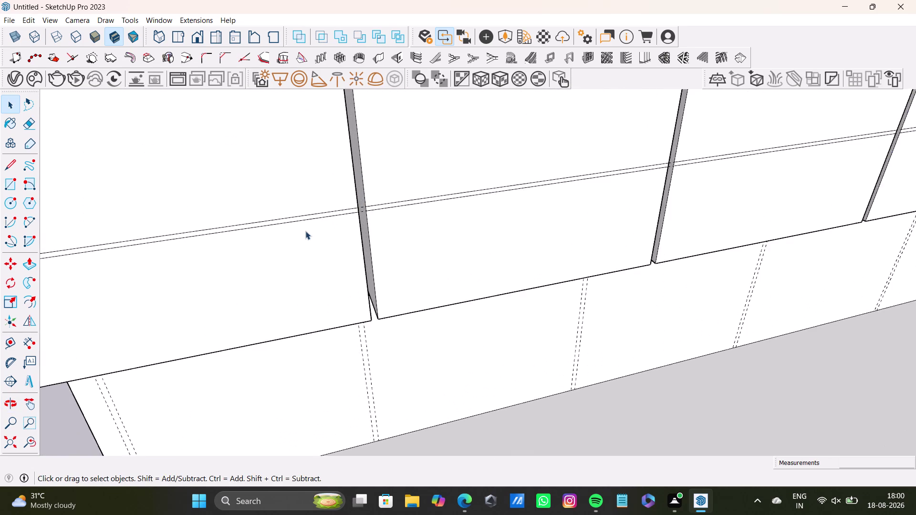
scroll(up, 3)
middle_drag(305, 230, 267, 86)
scroll(up, 3)
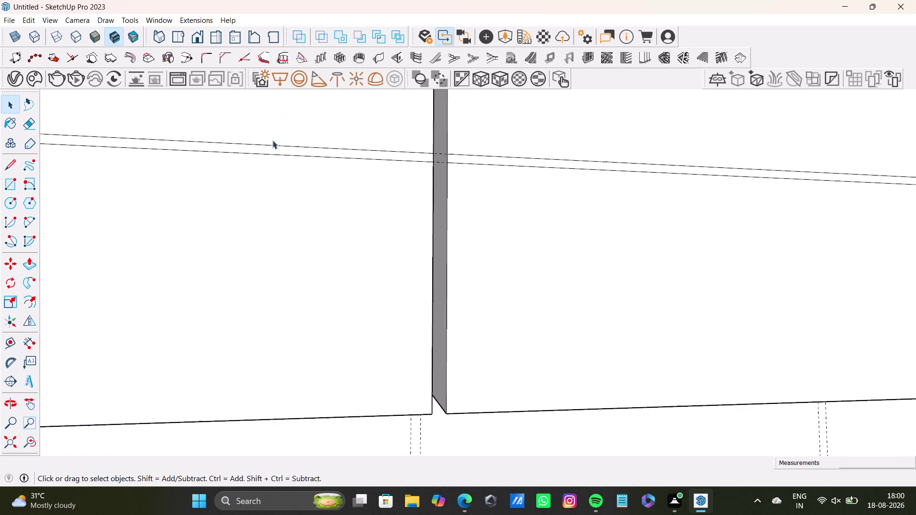
scroll(up, 3)
middle_drag(470, 116, 447, 157)
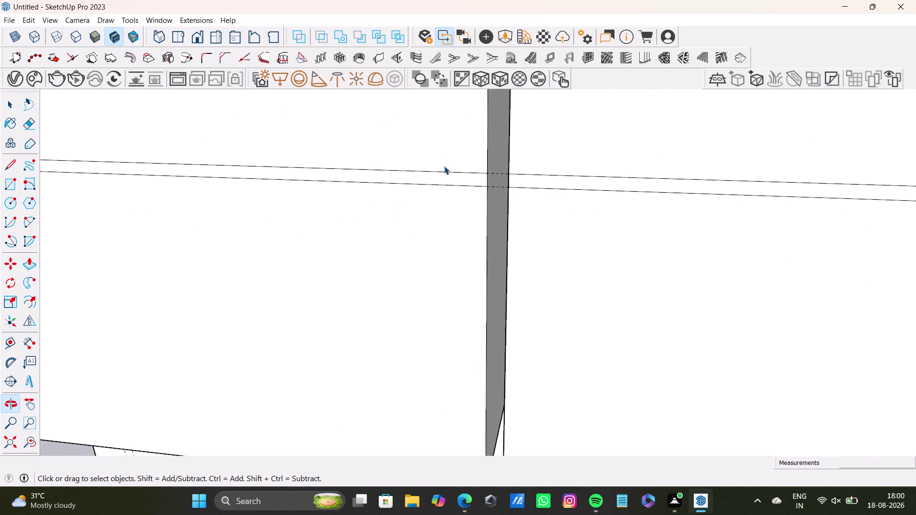
Push the first thin strip into the cabinet front with Push/Pull.
click(444, 178)
key(p)
drag(445, 178, 447, 176)
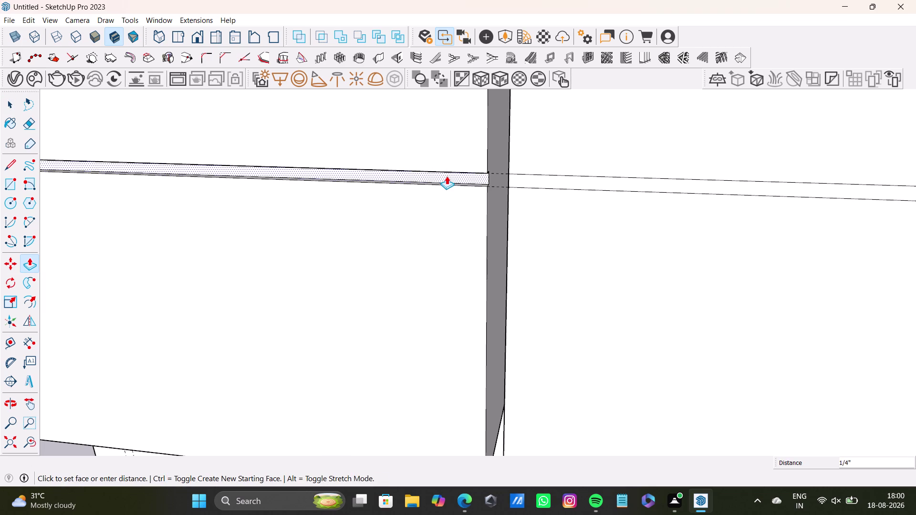
drag(447, 176, 452, 175)
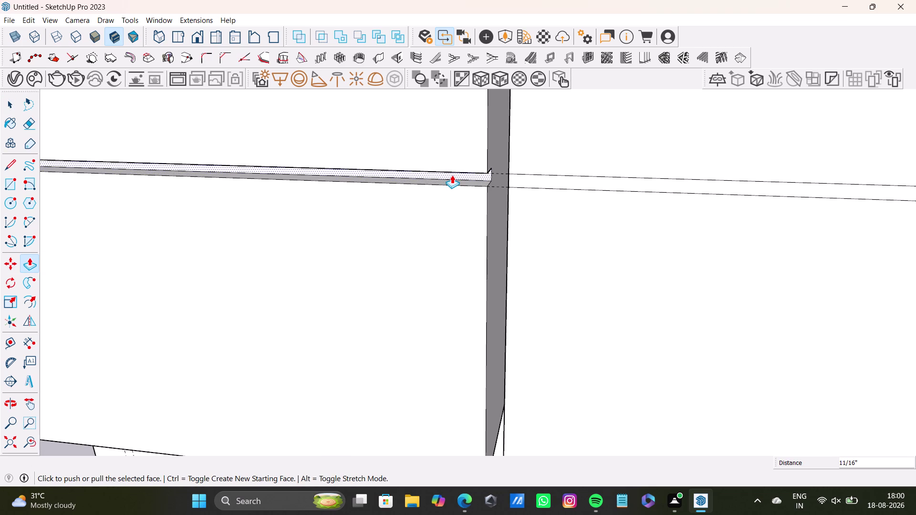
middle_drag(463, 168, 193, 214)
key(space)
Recess the neighbouring cabinet's strip.
click(275, 229)
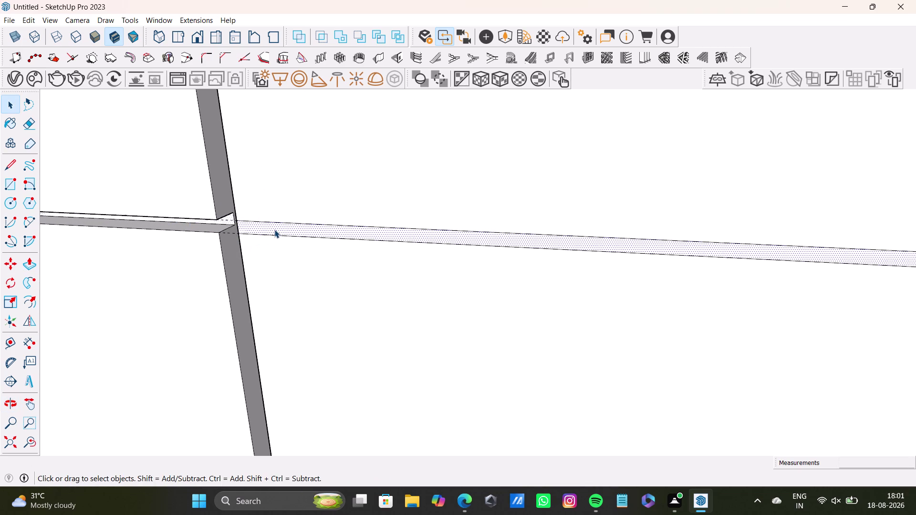
key(p)
drag(272, 230, 231, 217)
scroll(down, 3)
middle_drag(401, 251, 228, 246)
scroll(up, 3)
scroll(up, 3)
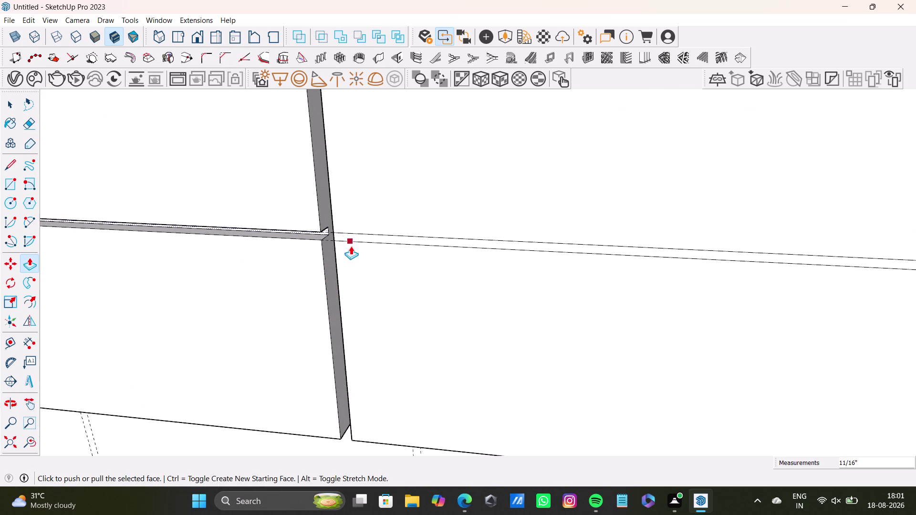
Push in the strip on the next door to match the others.
key(space)
click(355, 237)
key(p)
drag(355, 237, 327, 231)
scroll(down, 3)
middle_drag(407, 261, 130, 250)
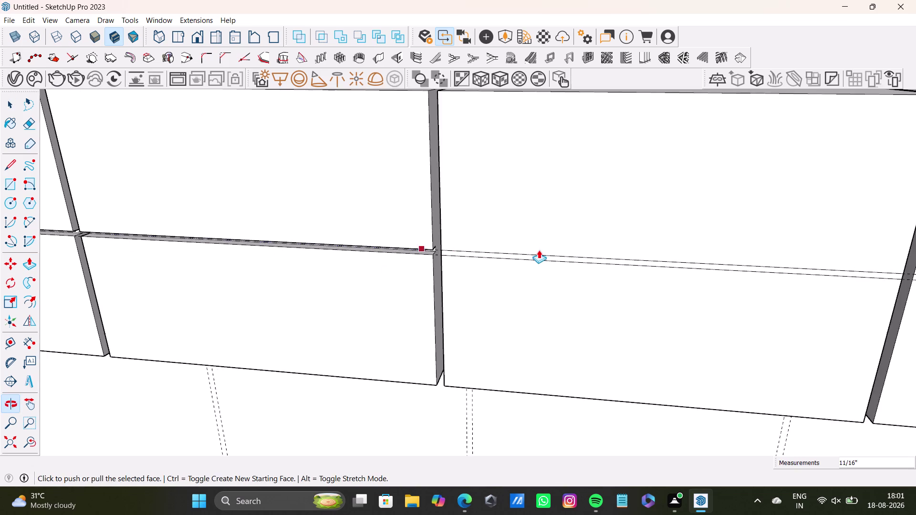
scroll(up, 3)
Recess the next thin strip and look back along the finished reveals.
key(space)
click(439, 255)
key(p)
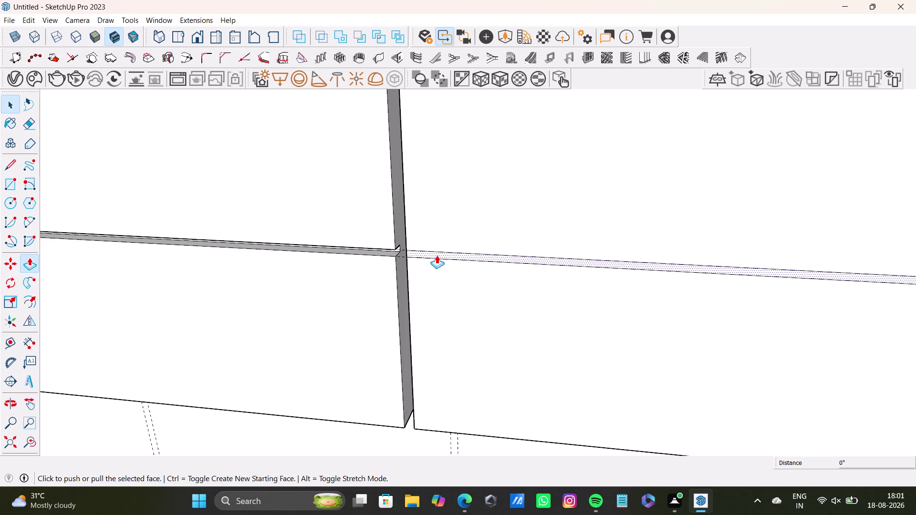
drag(437, 255, 401, 243)
scroll(down, 3)
middle_drag(523, 263, 269, 262)
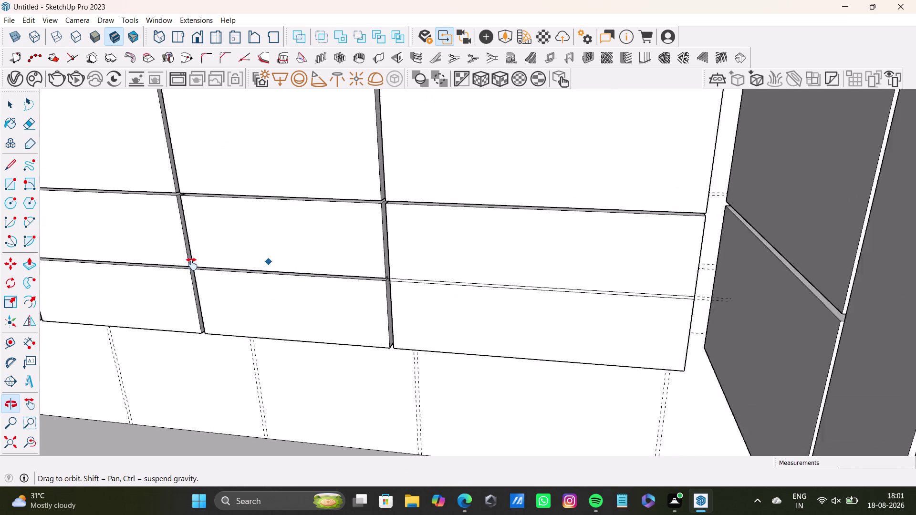
middle_drag(268, 262, 191, 265)
scroll(up, 3)
key(space)
Push the right door's strip inward and inspect the recess.
click(334, 275)
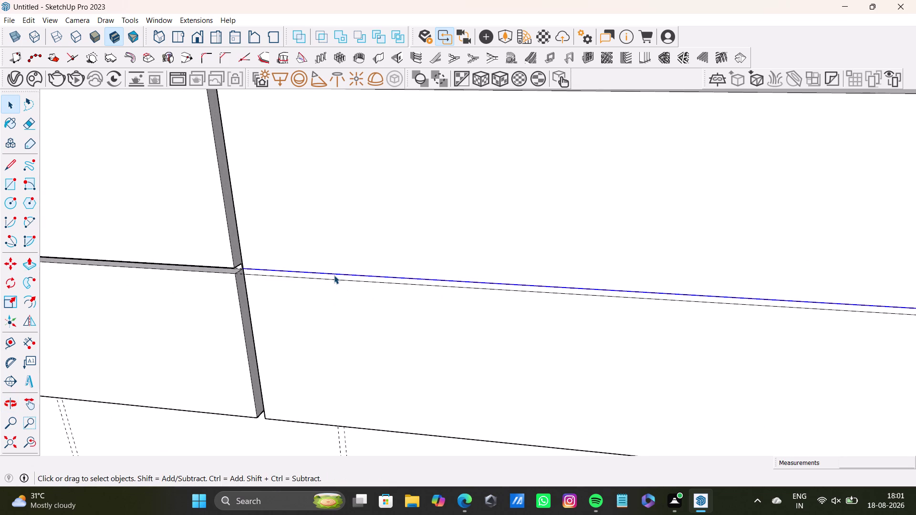
click(333, 277)
key(p)
drag(333, 276, 334, 274)
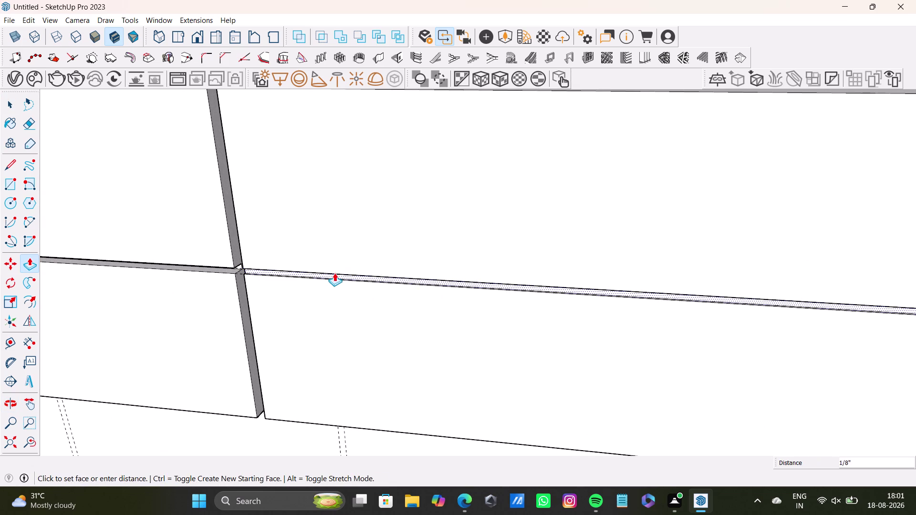
drag(334, 274, 277, 255)
middle_drag(271, 273, 356, 185)
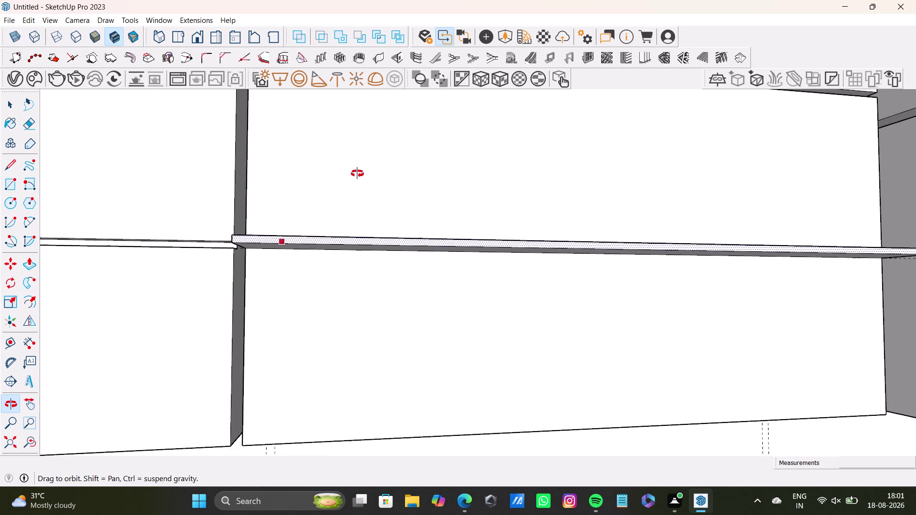
middle_drag(356, 185, 358, 172)
Recess the remaining part of that strip to its neighbour's depth.
drag(275, 229, 246, 240)
middle_drag(255, 255, 273, 309)
drag(257, 275, 252, 269)
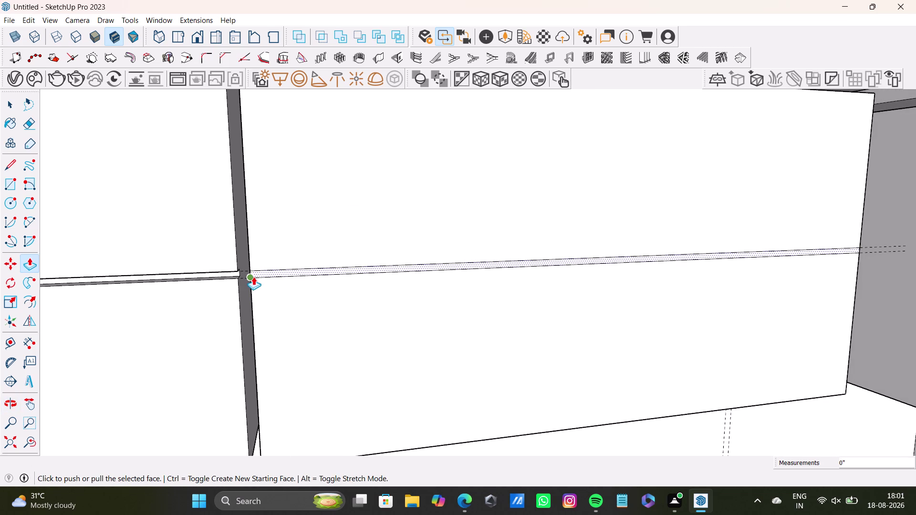
scroll(up, 3)
click(259, 274)
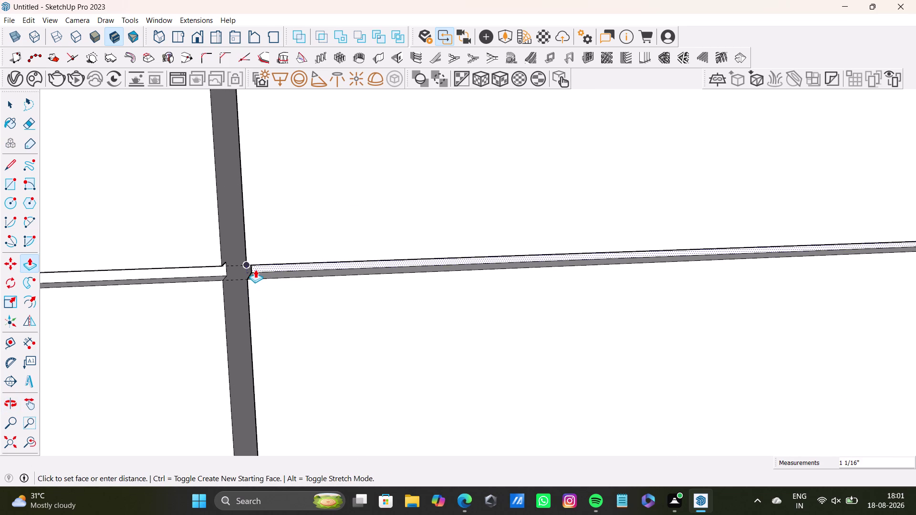
scroll(down, 3)
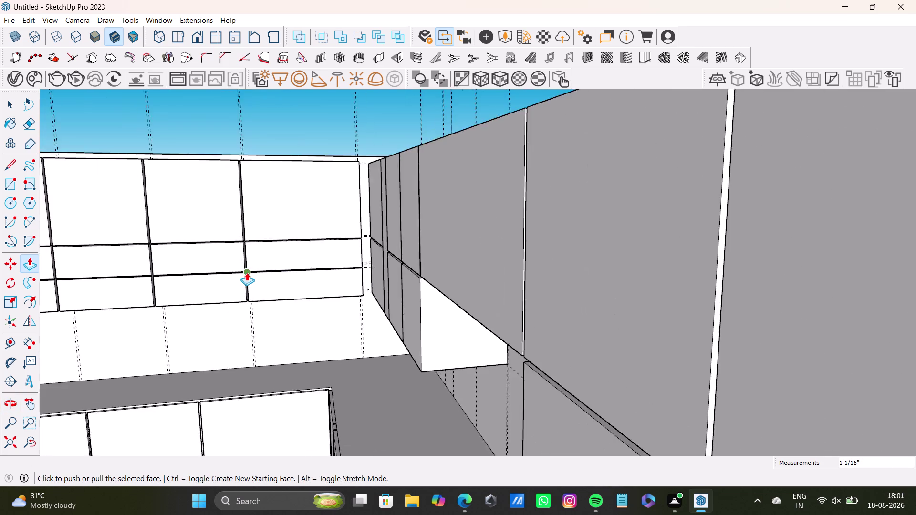
scroll(down, 3)
click(13, 443)
Orbit out to view the whole kitchen model from its open side.
middle_drag(252, 378, 661, 464)
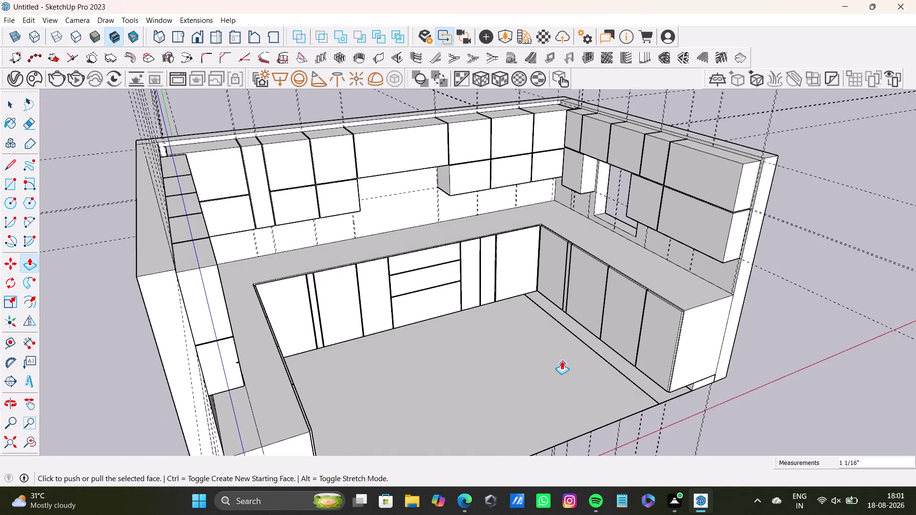
scroll(down, 3)
middle_drag(562, 361, 502, 290)
middle_drag(497, 298, 307, 295)
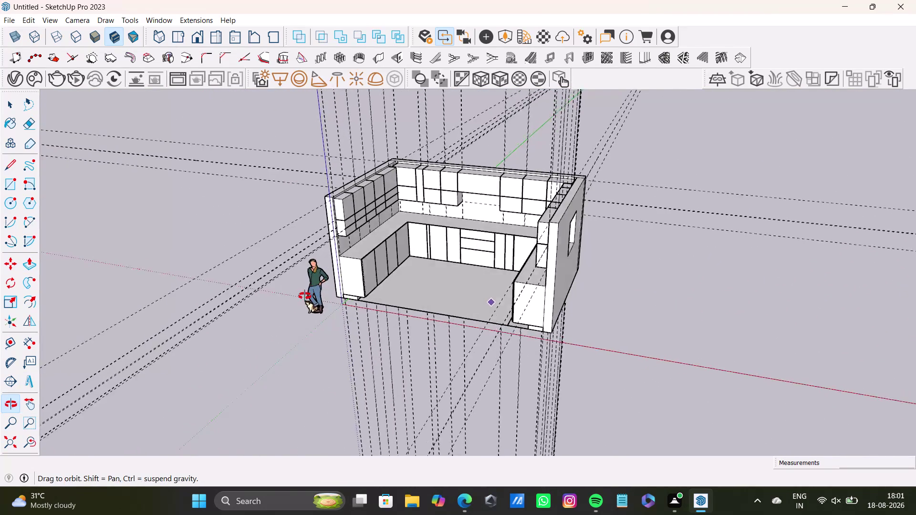
middle_drag(307, 295, 305, 380)
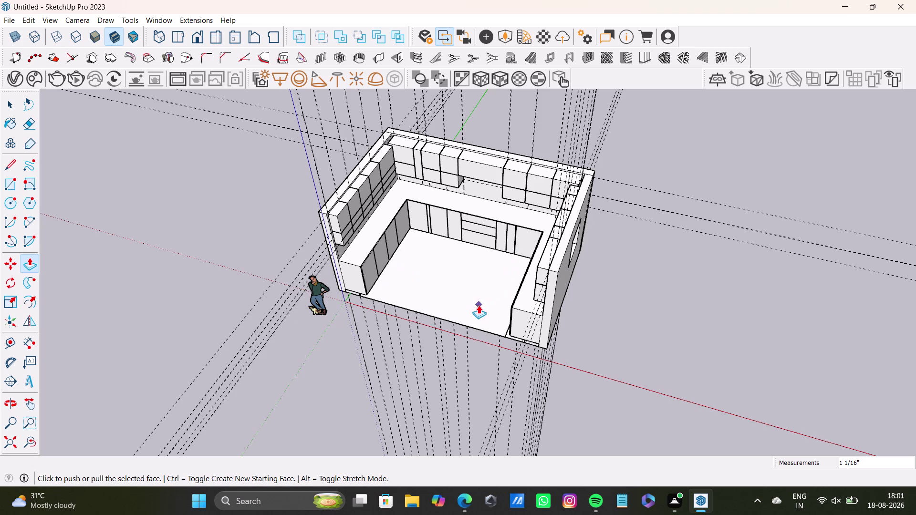
key(space)
scroll(down, 3)
key(space)
click(572, 331)
Push-pull the left wall's top face up about 8.5 feet to room height.
middle_drag(453, 341, 560, 307)
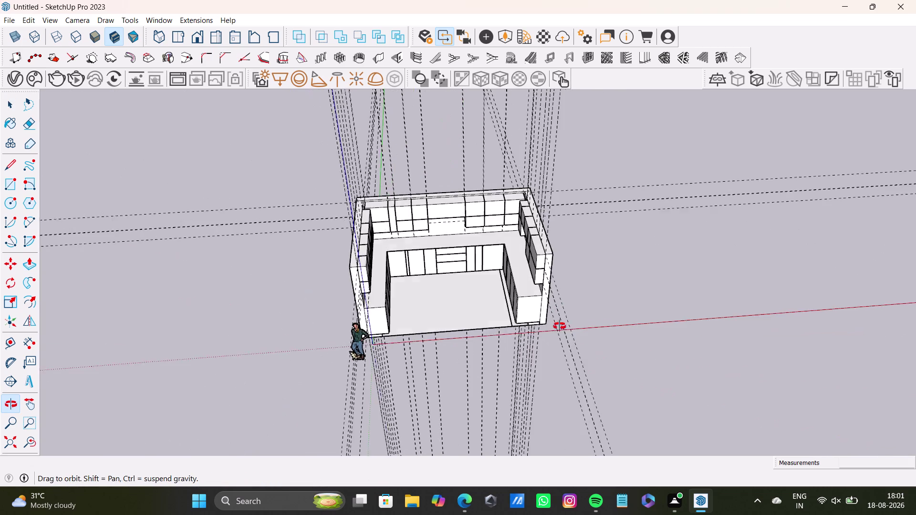
middle_drag(559, 307, 424, 239)
scroll(up, 3)
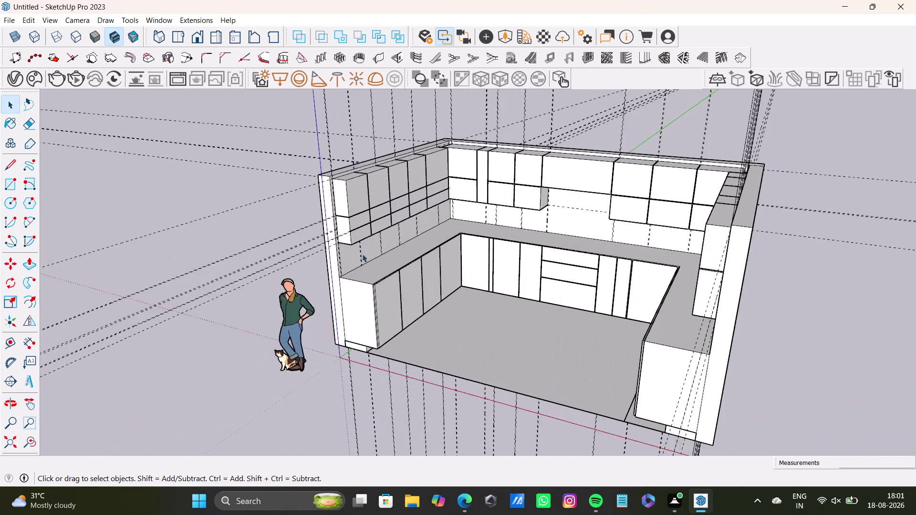
scroll(up, 3)
middle_drag(370, 254, 437, 263)
click(329, 197)
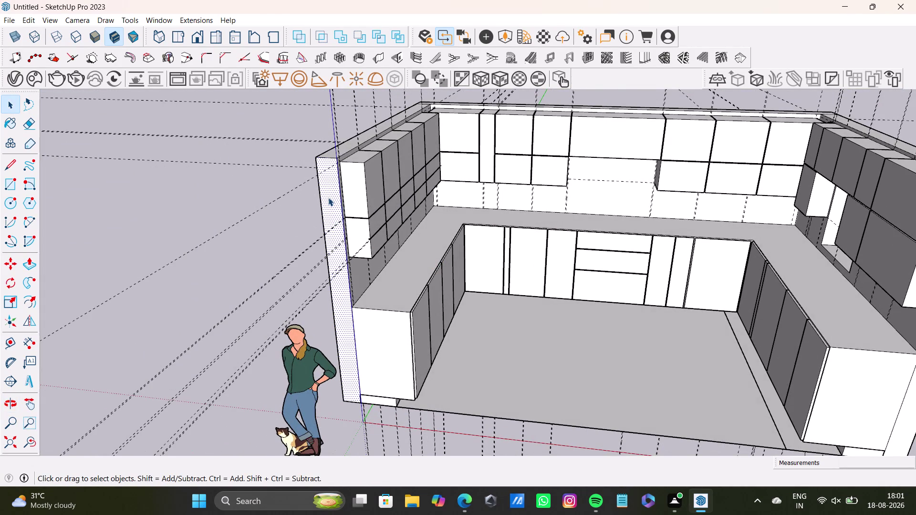
key(p)
drag(328, 197, 191, 333)
scroll(down, 3)
middle_drag(243, 321, 241, 255)
middle_drag(283, 326, 204, 343)
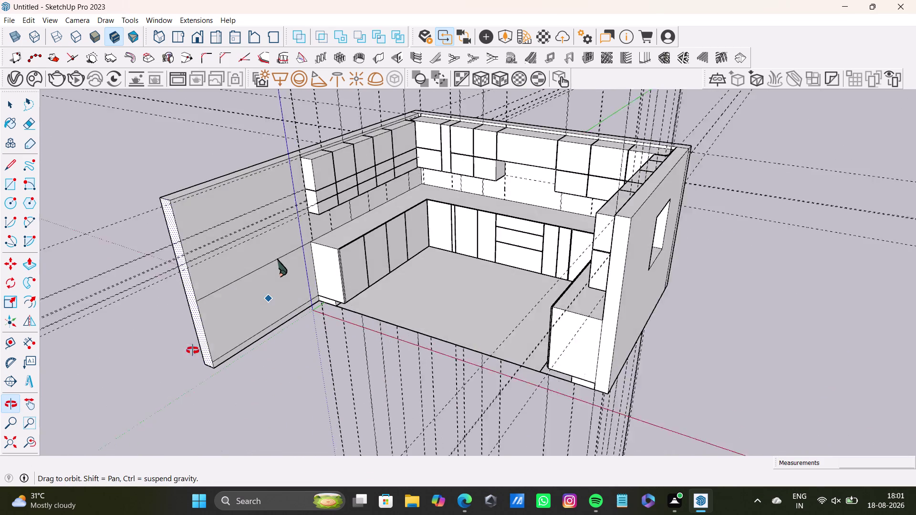
middle_drag(205, 343, 174, 372)
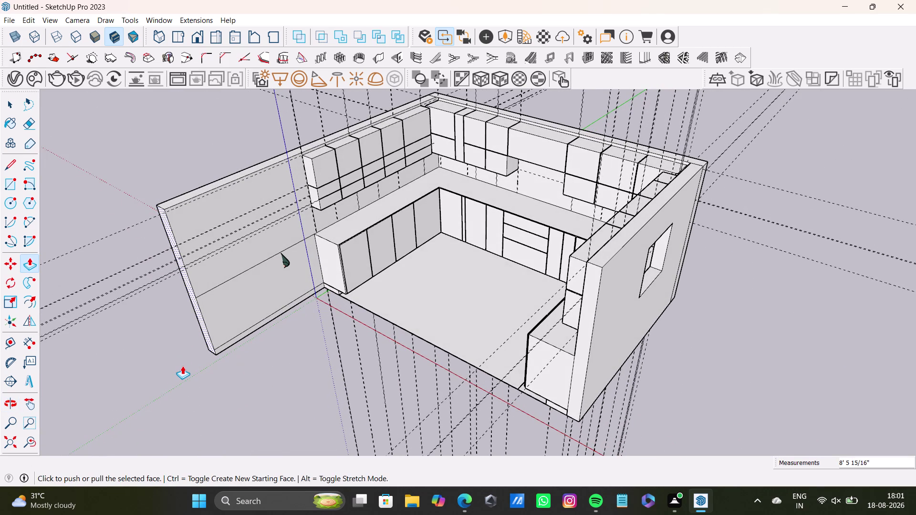